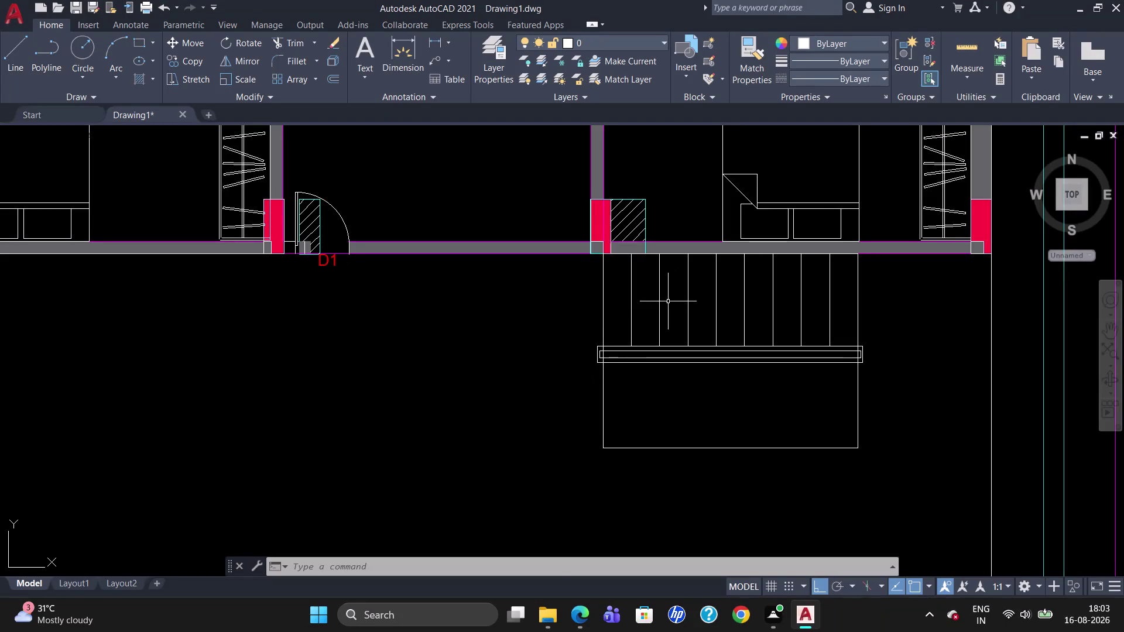
Select the upper flight's tread lines, then clear the selection.
drag(589, 298, 905, 313)
drag(891, 317, 682, 289)
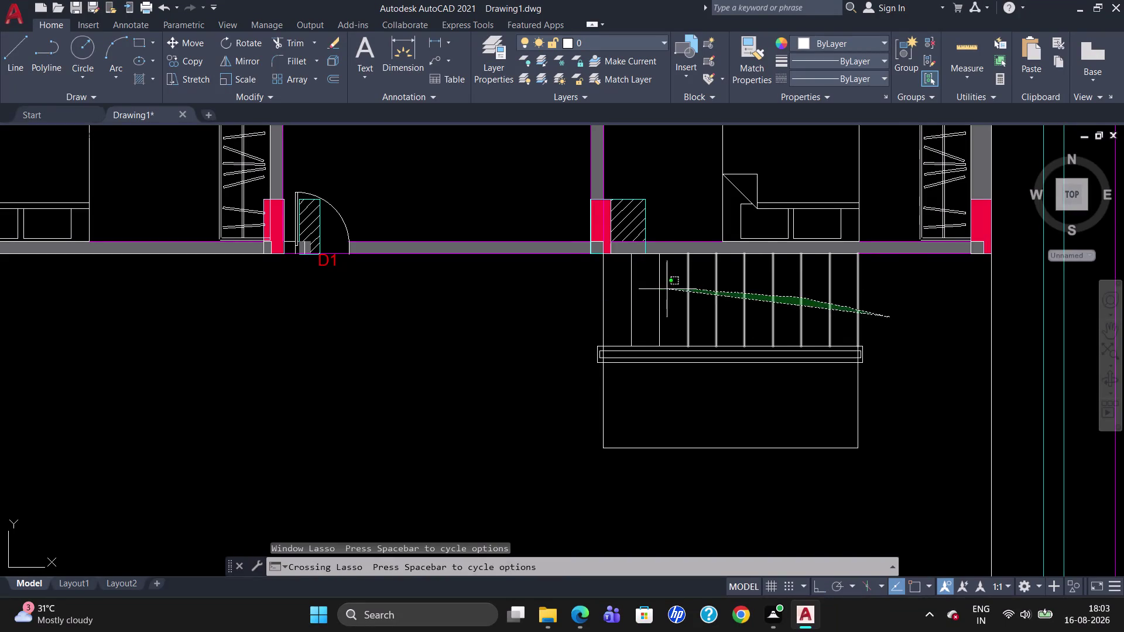
drag(681, 289, 554, 303)
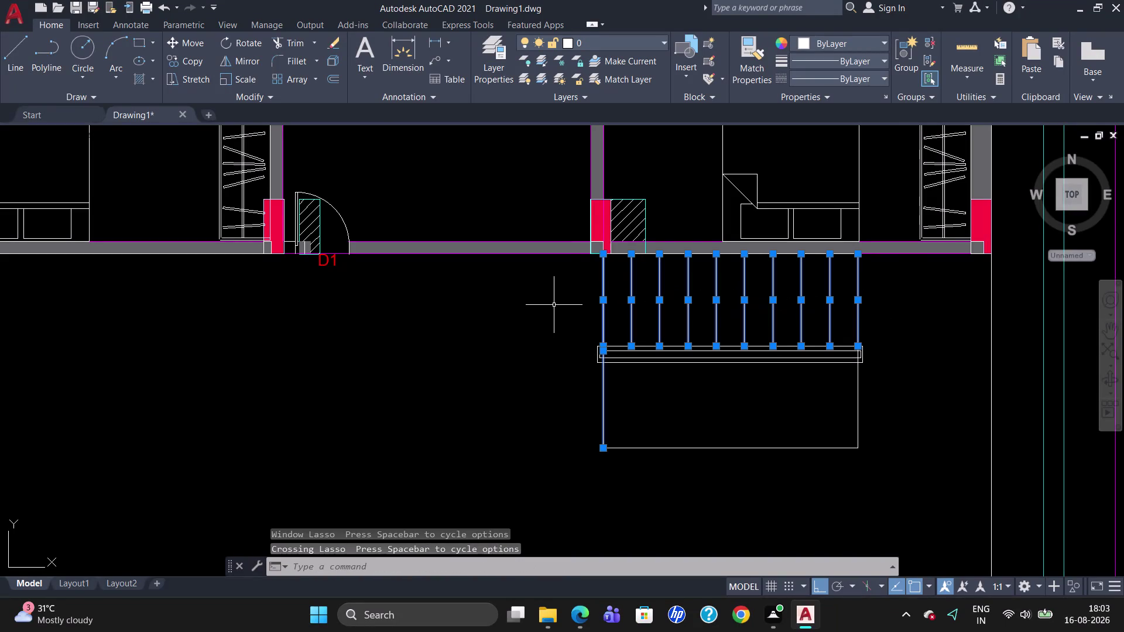
key(Escape)
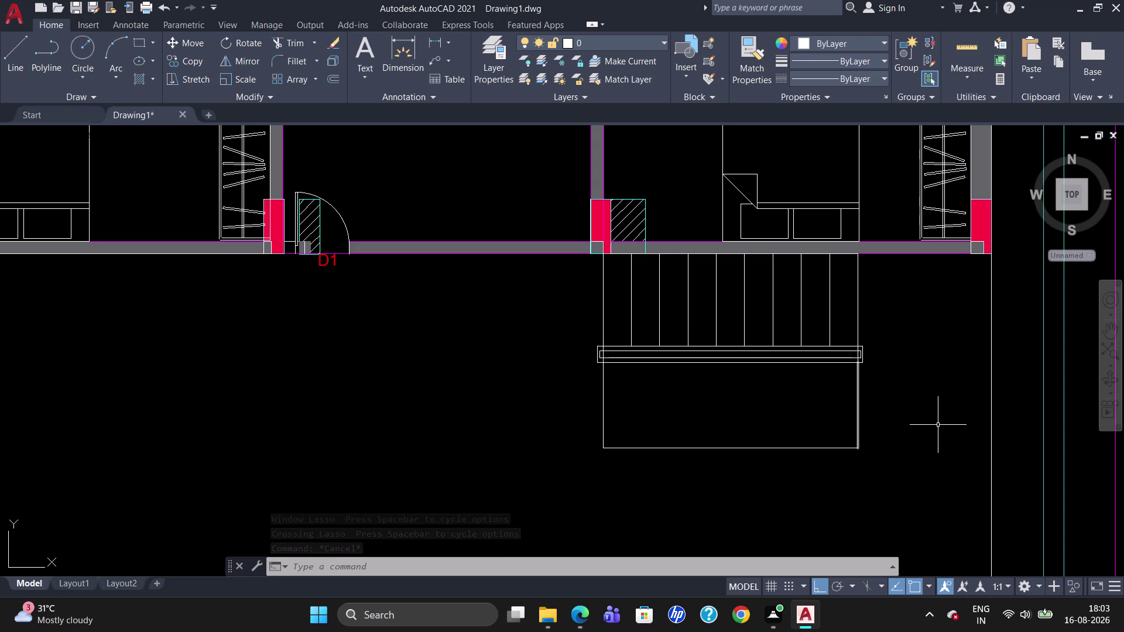
Copy the lower flight's right edge as a 10-copy fitted array across the flight.
text(CO)
key(Return)
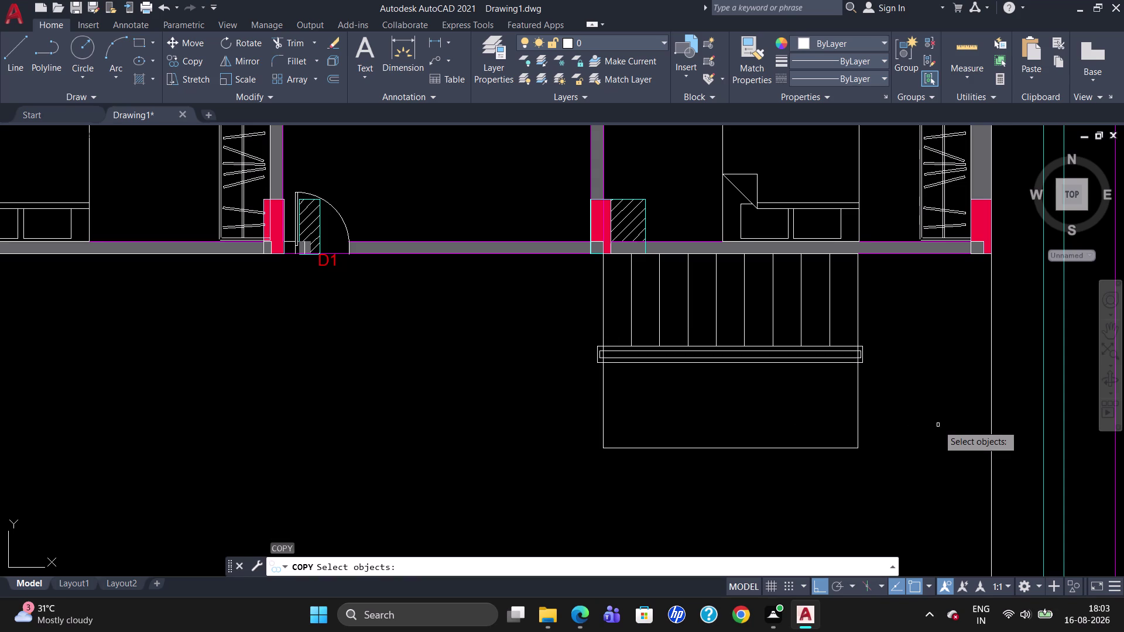
click(859, 417)
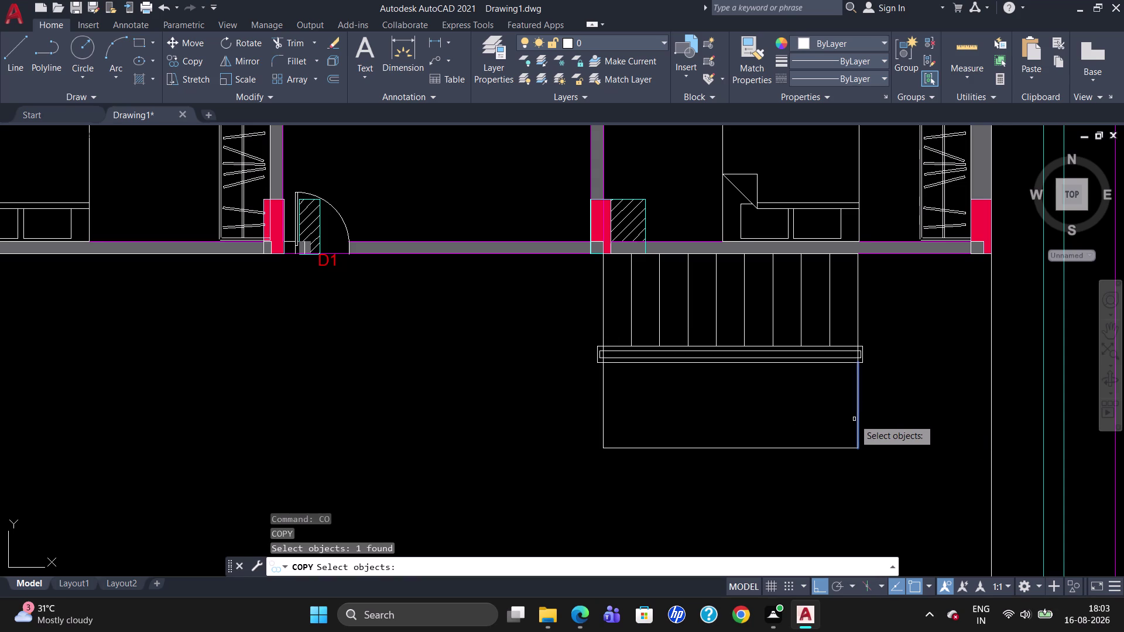
key(Return)
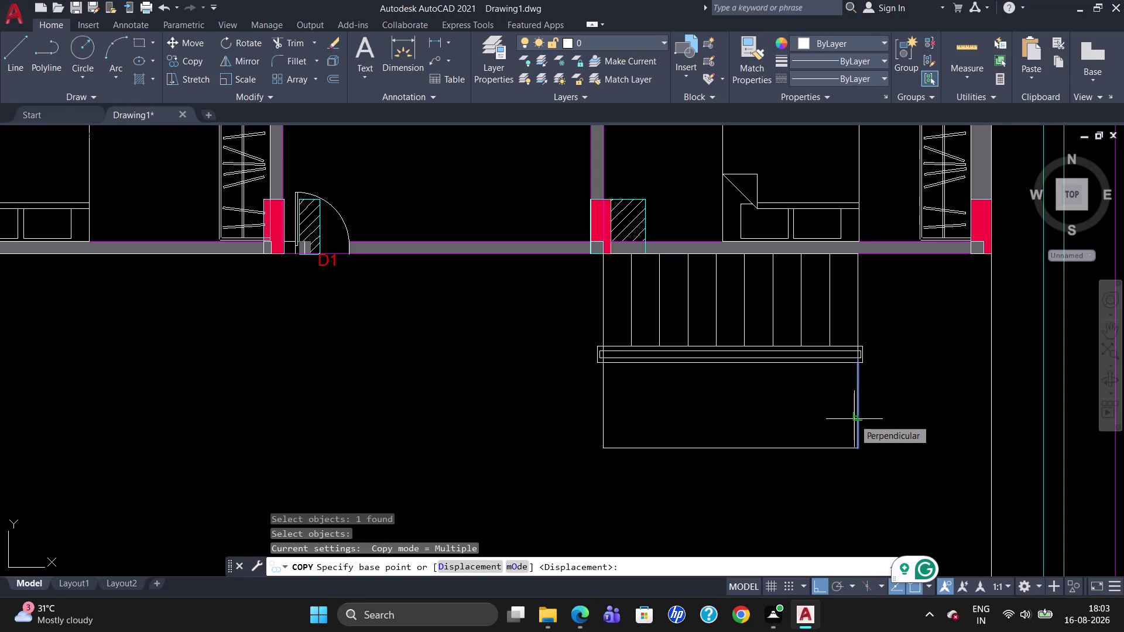
click(857, 416)
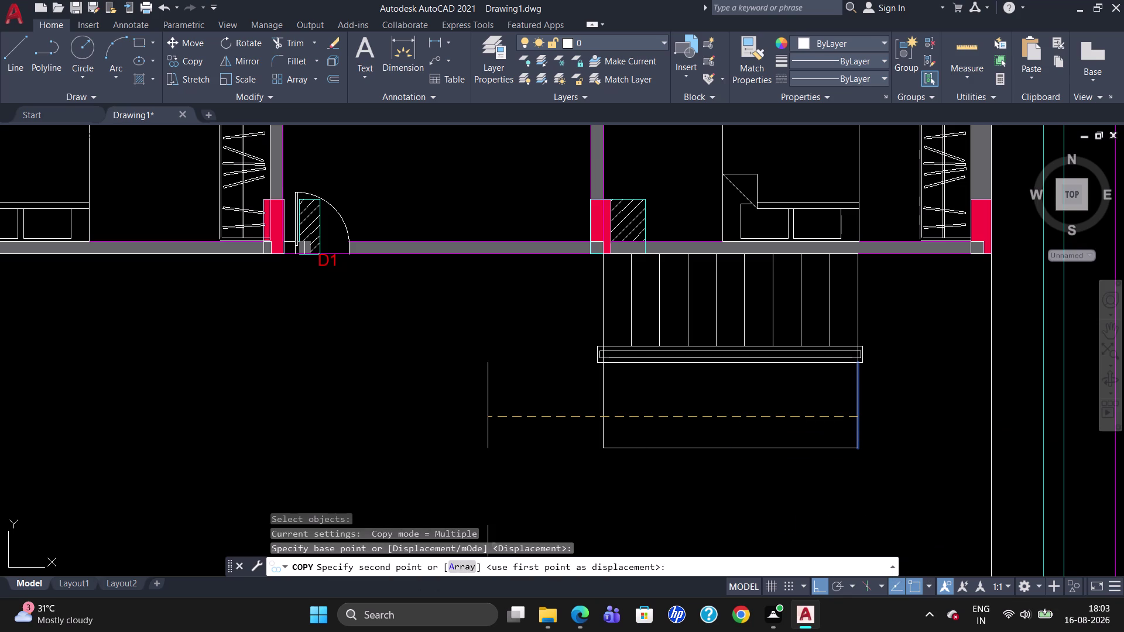
click(456, 565)
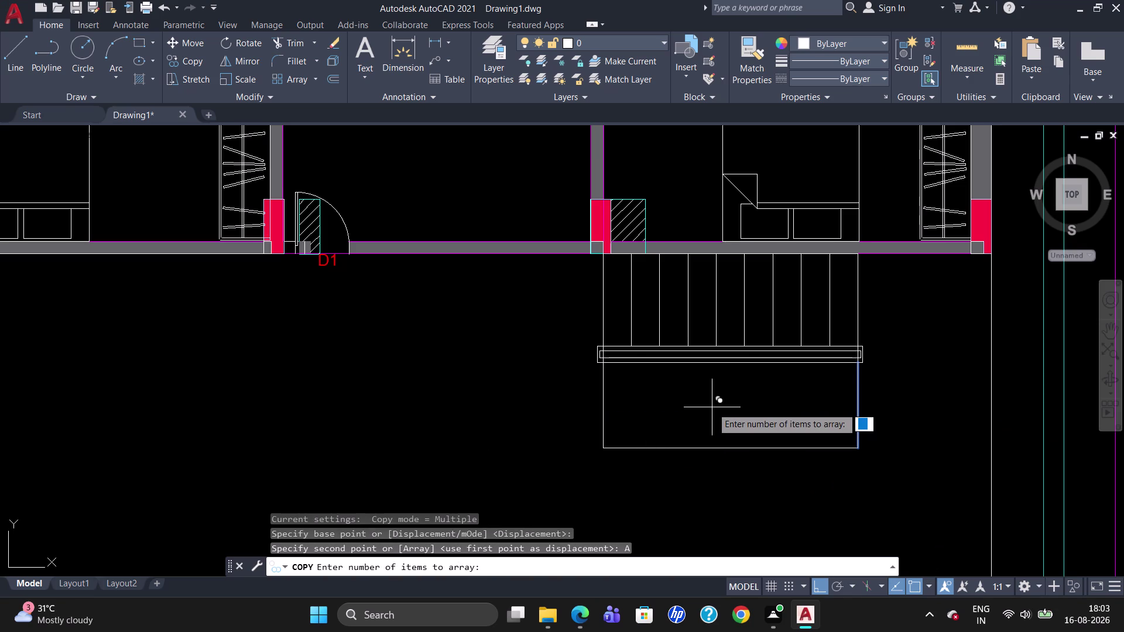
text(10)
key(Return)
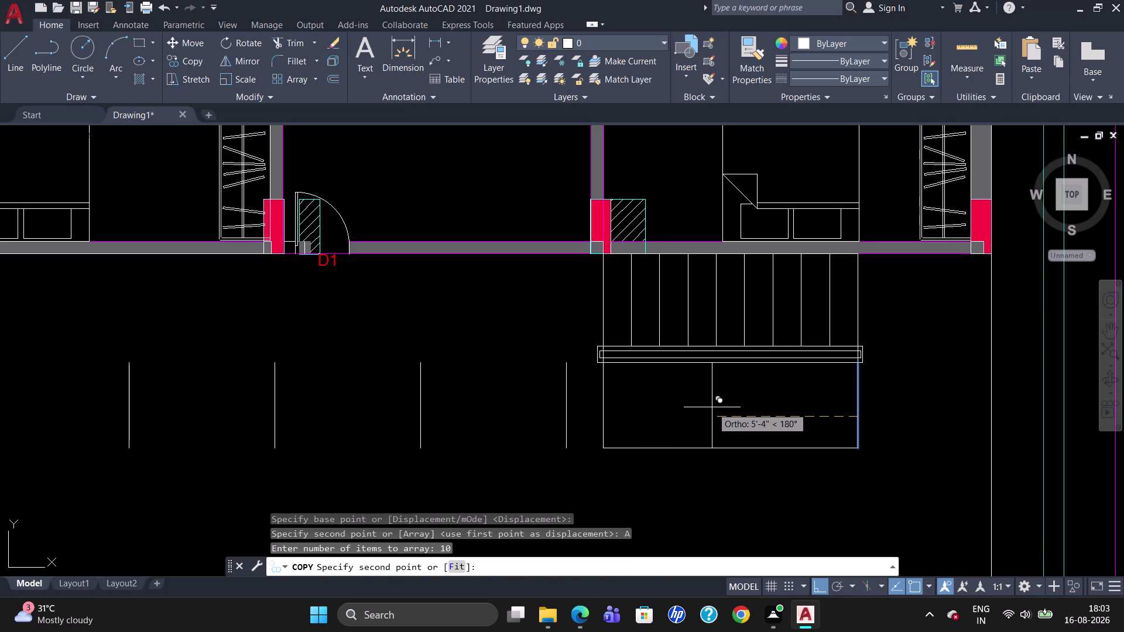
click(452, 569)
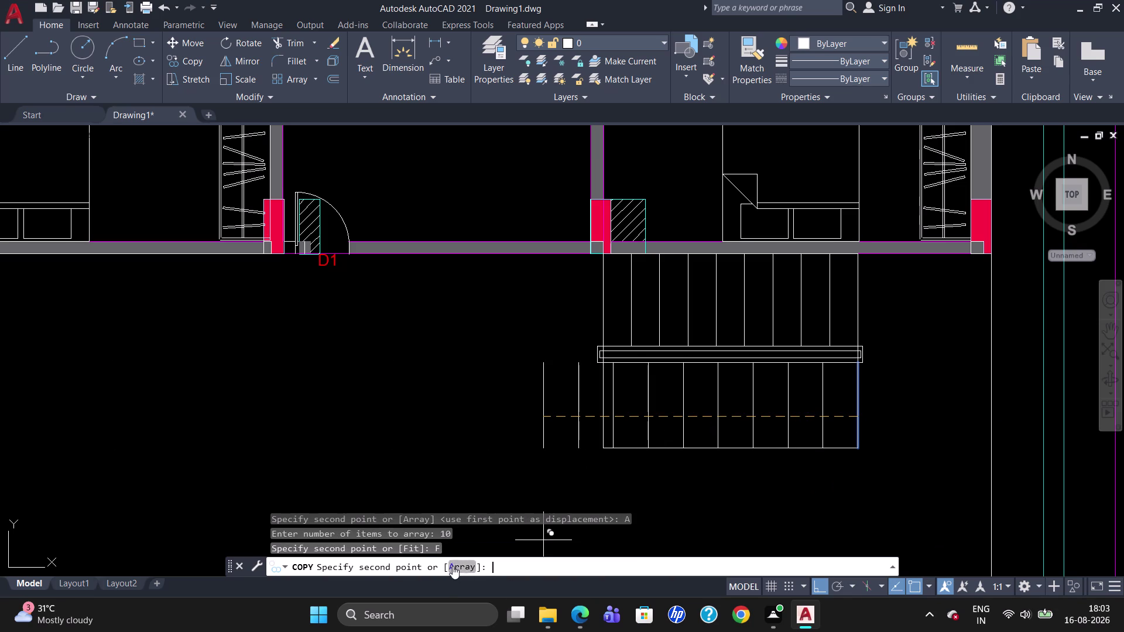
click(603, 394)
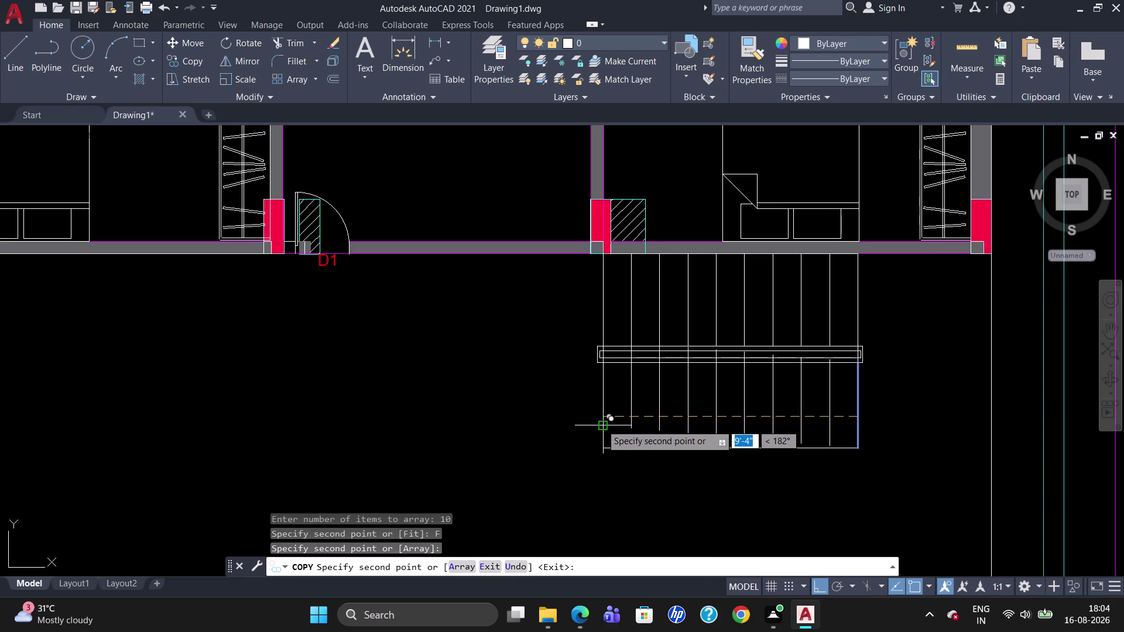
End the copy and undo the placed copies.
key(Escape)
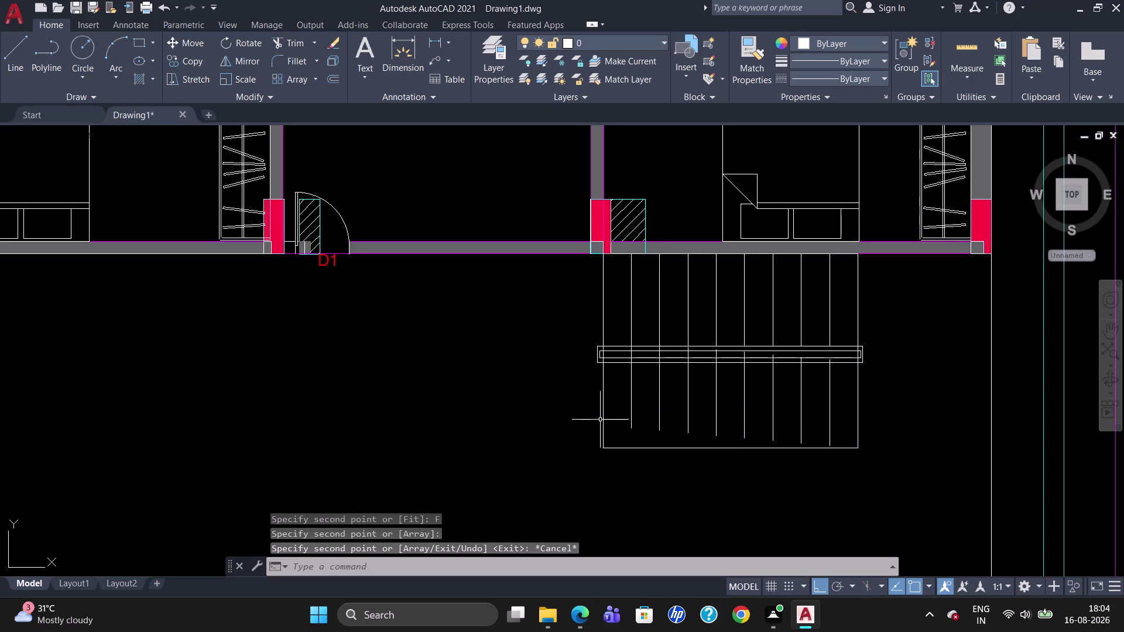
key(u)
key(Return)
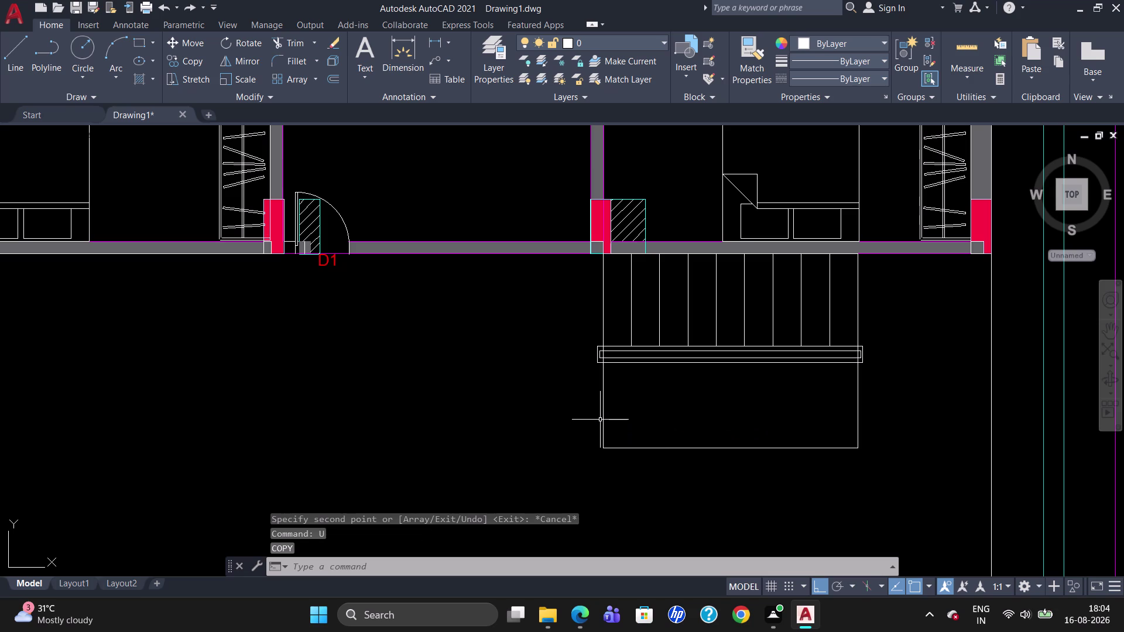
Copy the right edge again as 10 copies fitted to the flight's left edge.
text(CO)
key(Return)
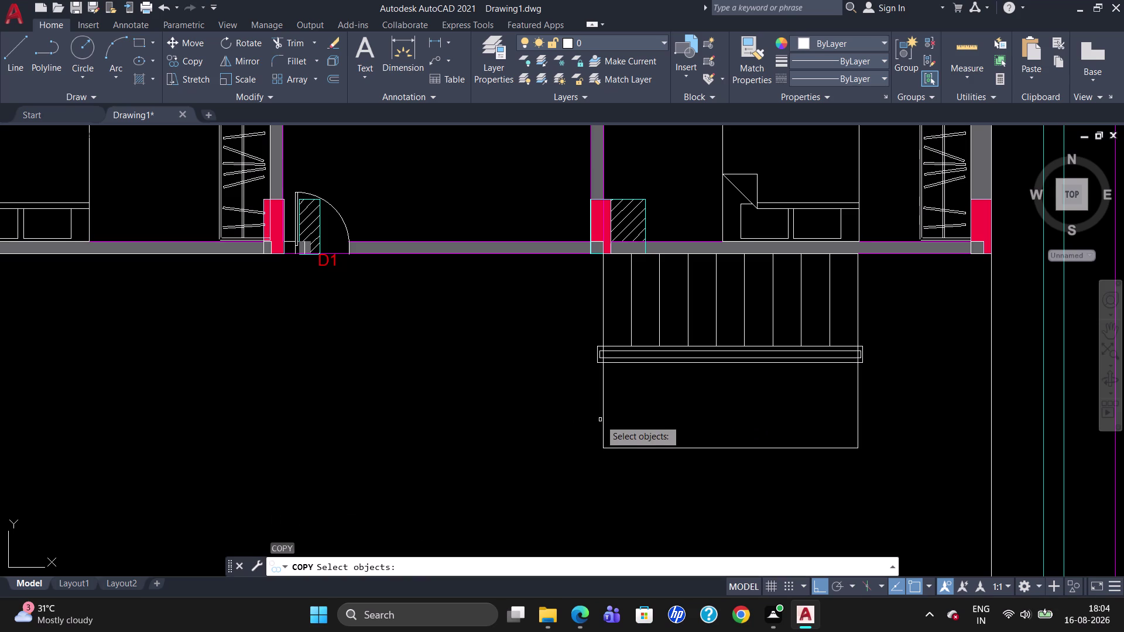
click(857, 397)
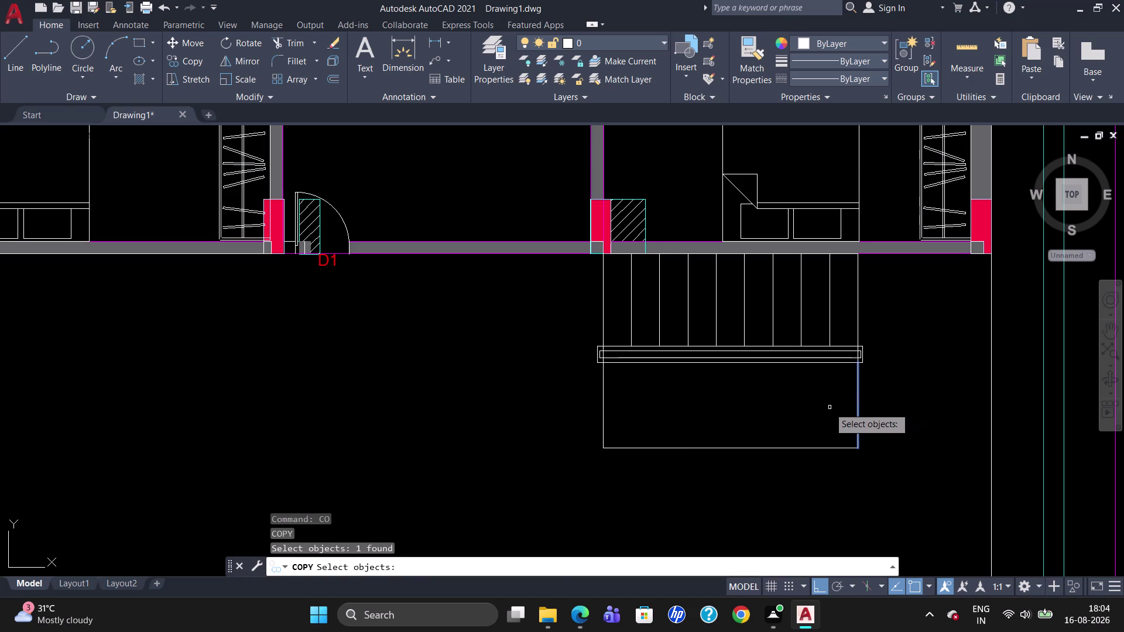
key(Return)
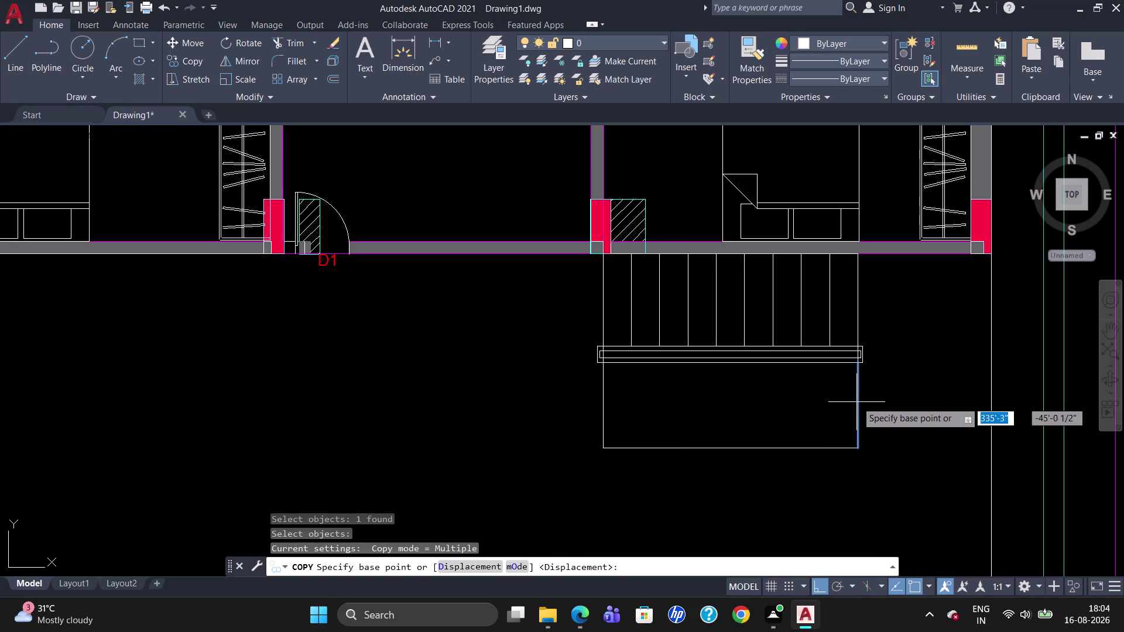
click(858, 401)
click(454, 570)
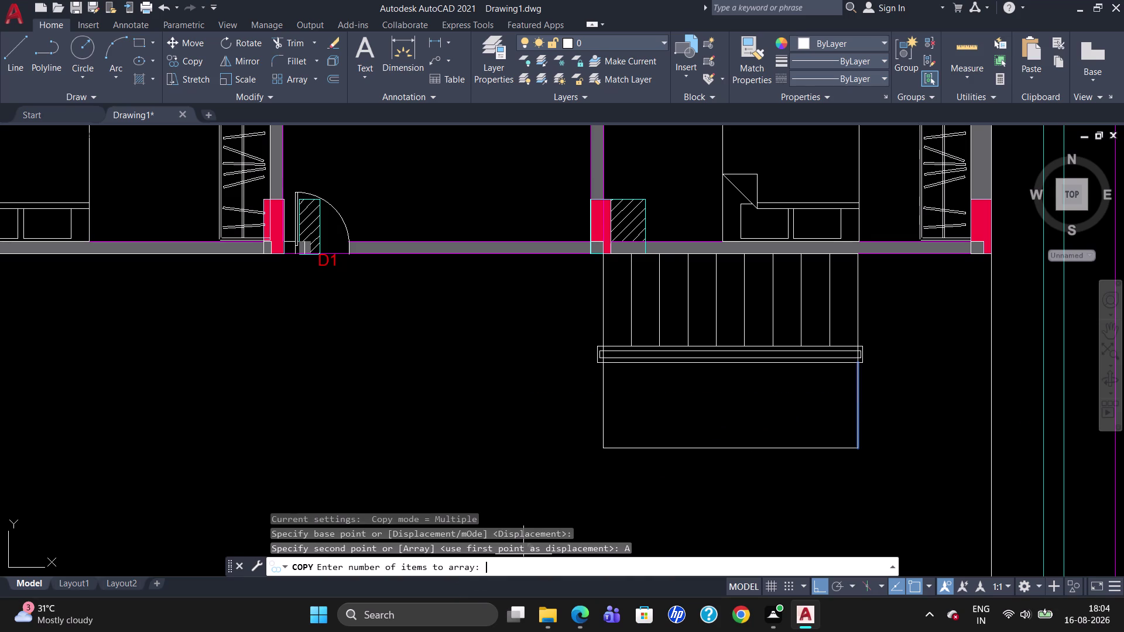
text(10)
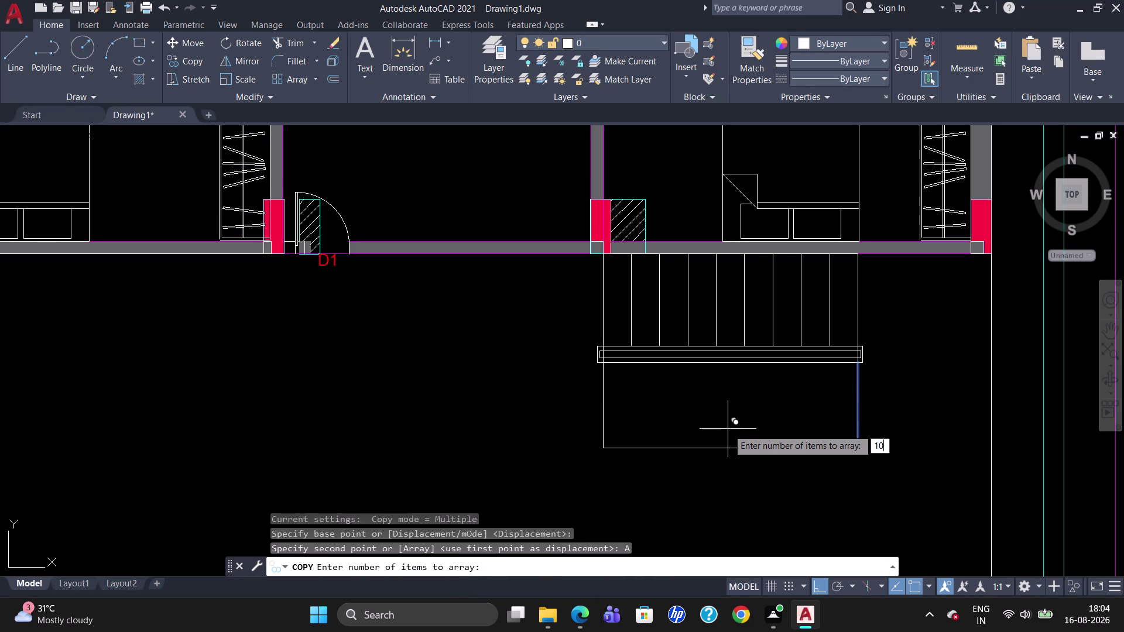
key(Return)
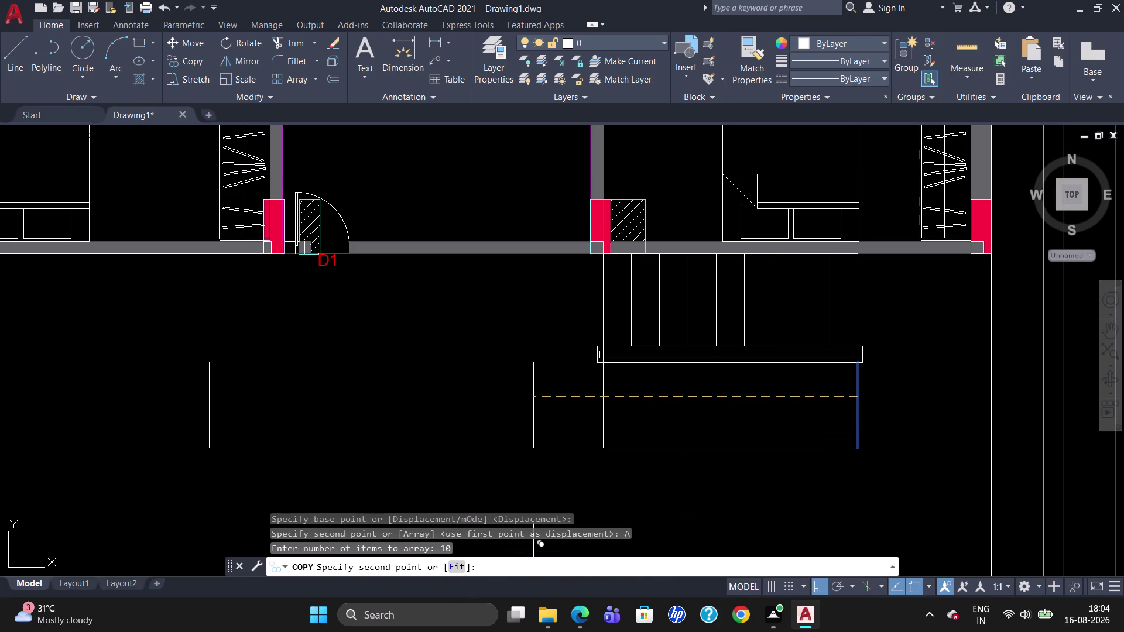
click(454, 574)
click(450, 567)
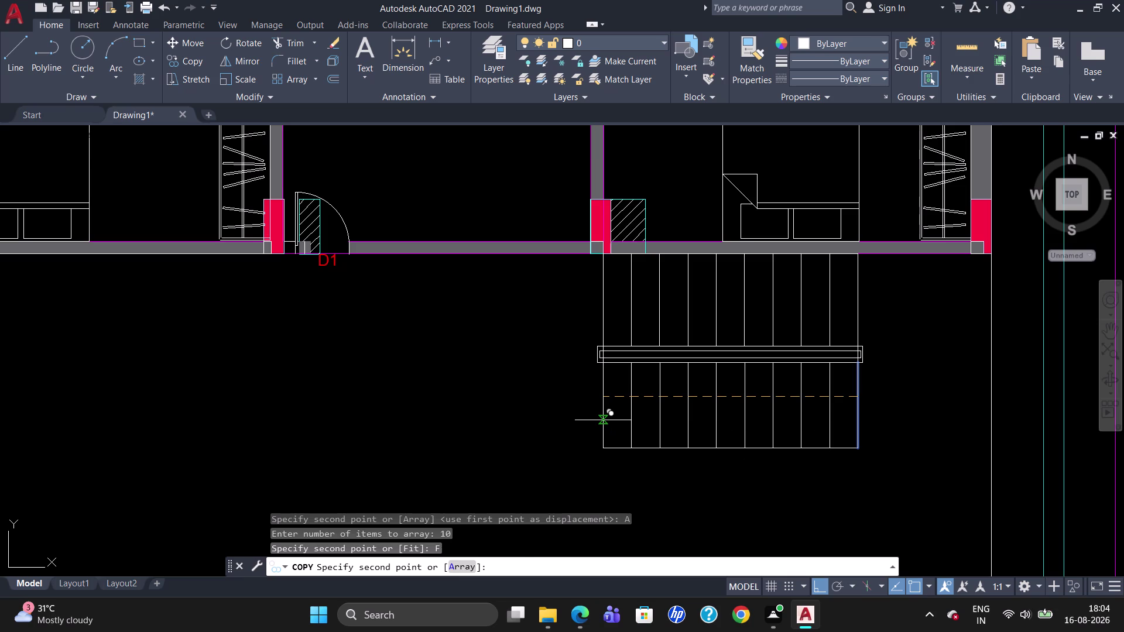
click(603, 419)
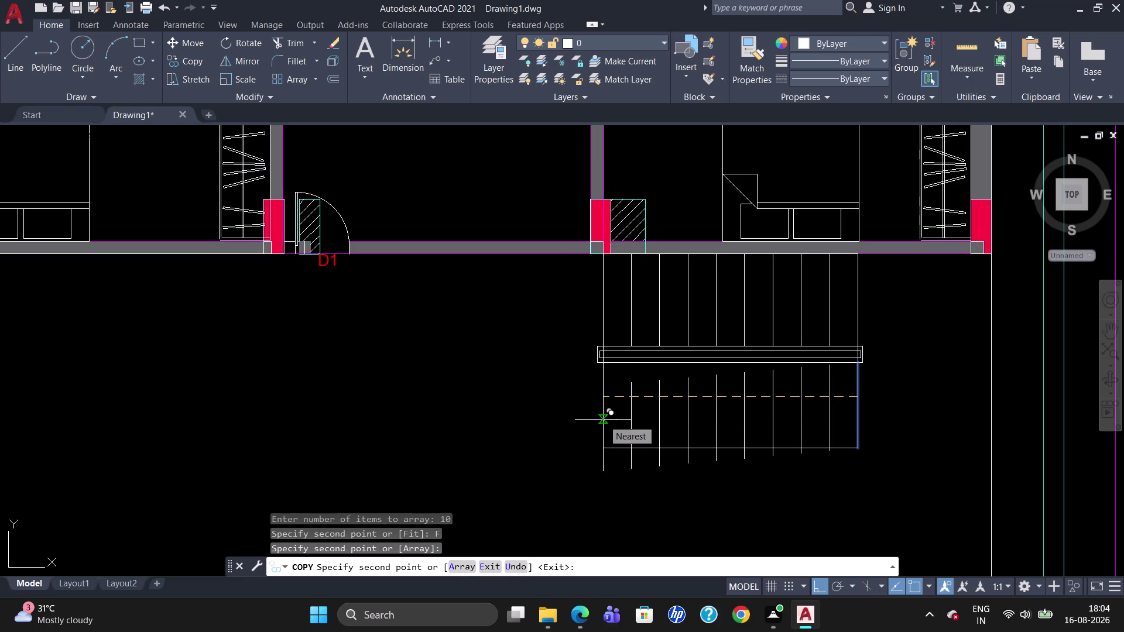
key(Escape)
key(Escape)
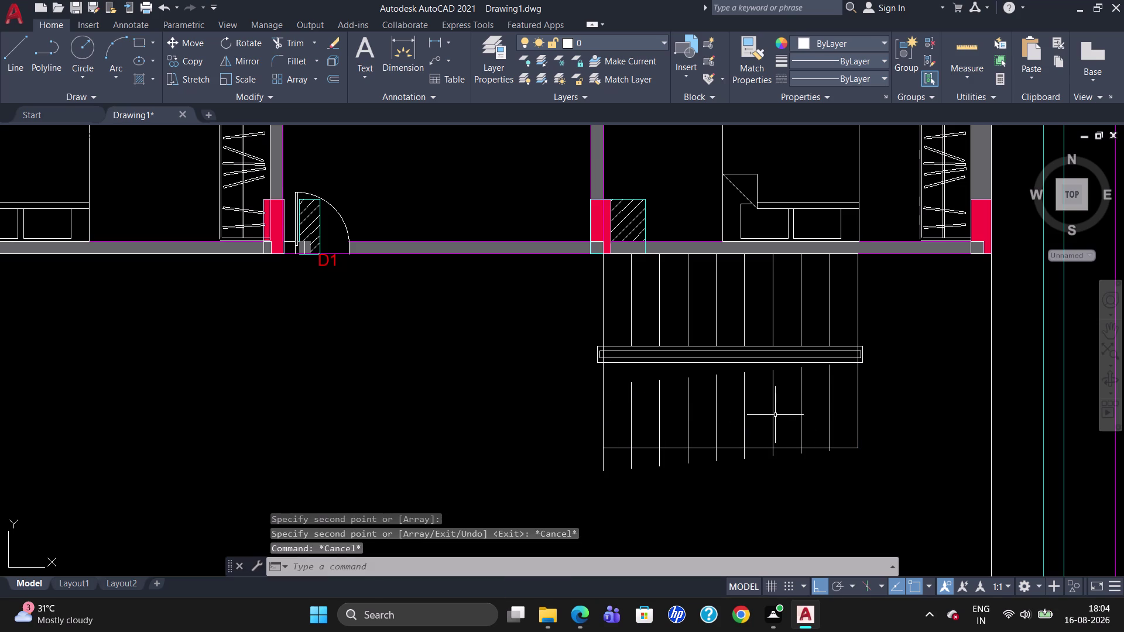
Select the new tread copies, then undo them.
drag(832, 419, 584, 445)
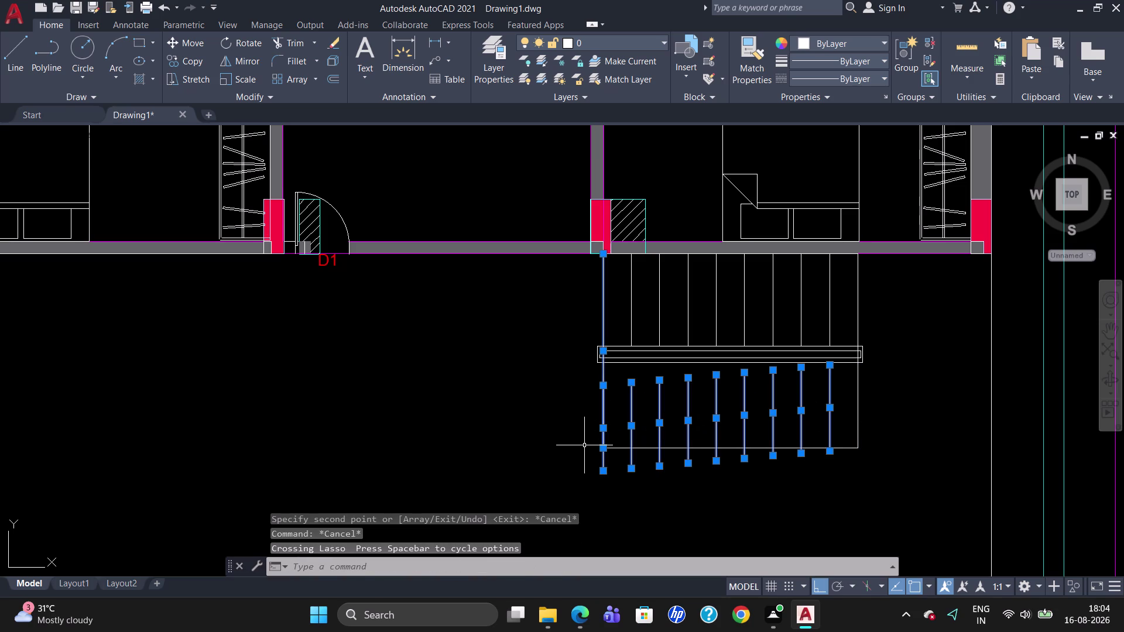
key(Escape)
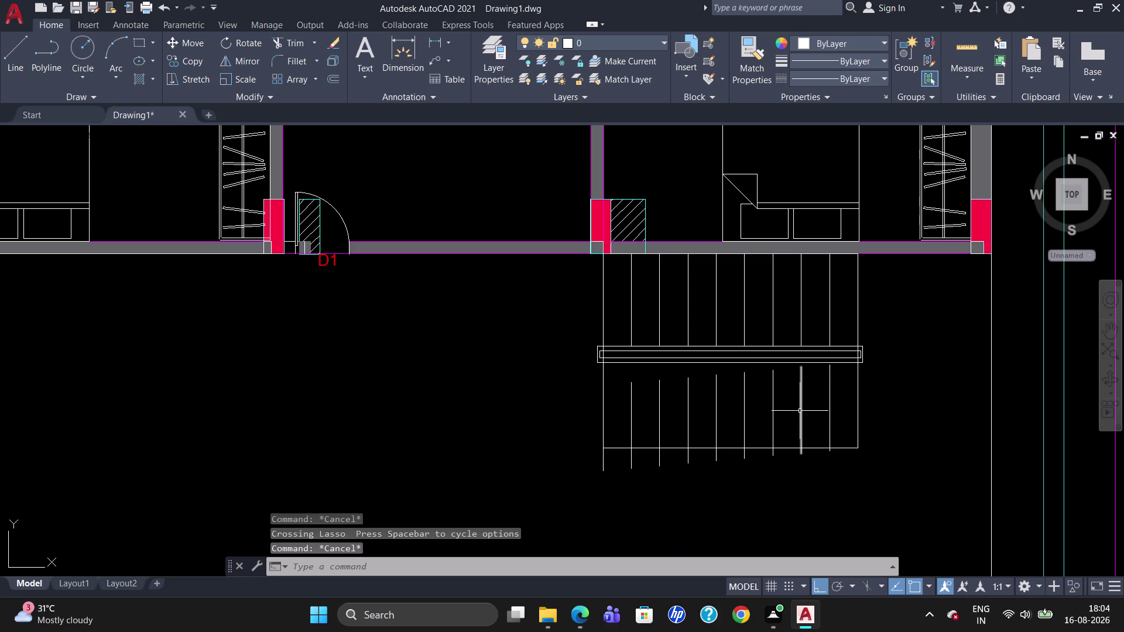
key(u)
key(Return)
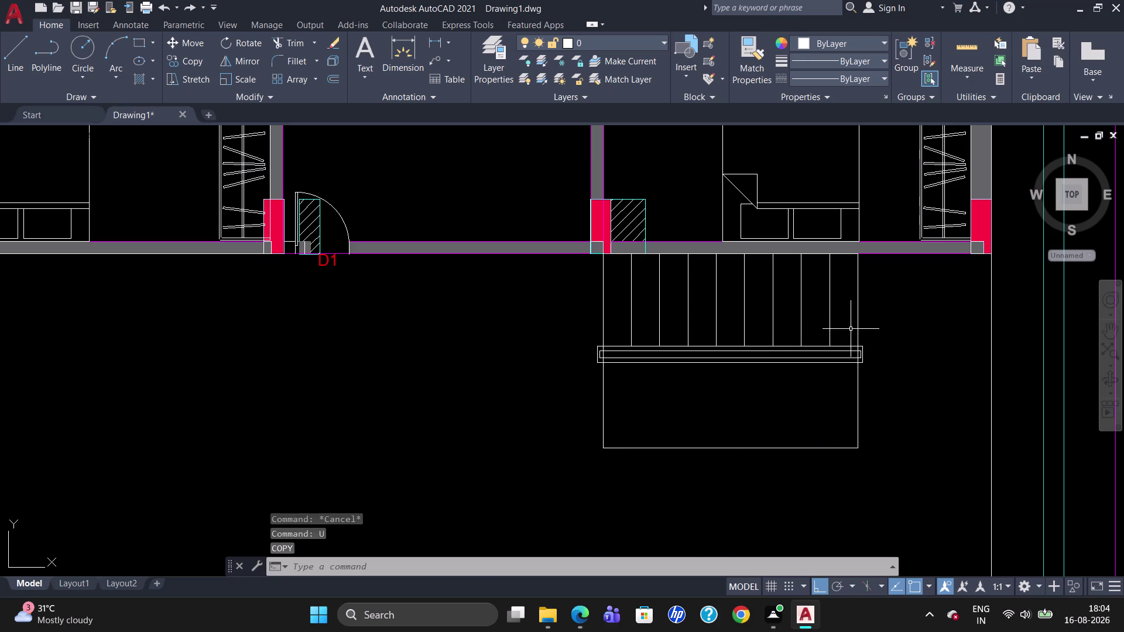
Mirror the upper flight's tread lines below the landing, keeping the originals.
drag(837, 322, 621, 320)
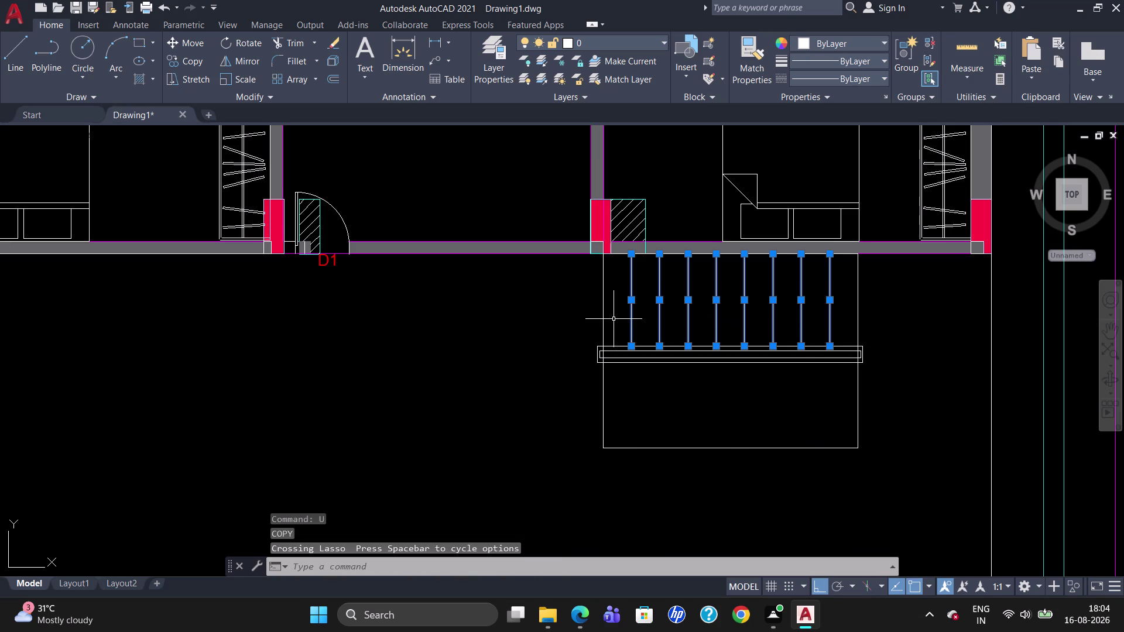
text(MI)
key(Return)
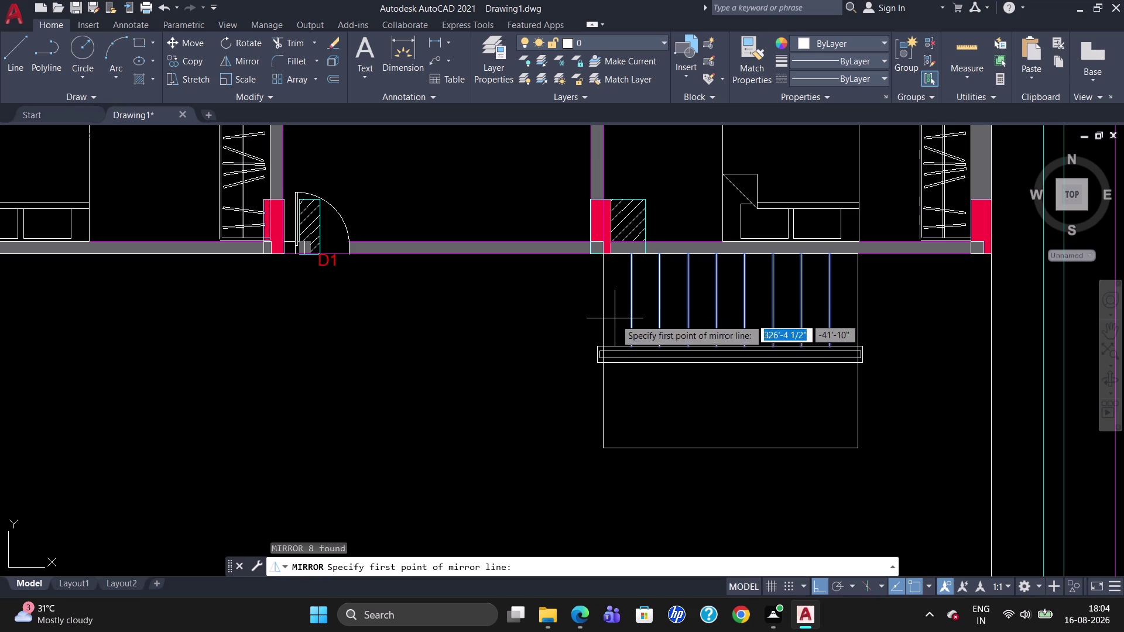
click(607, 365)
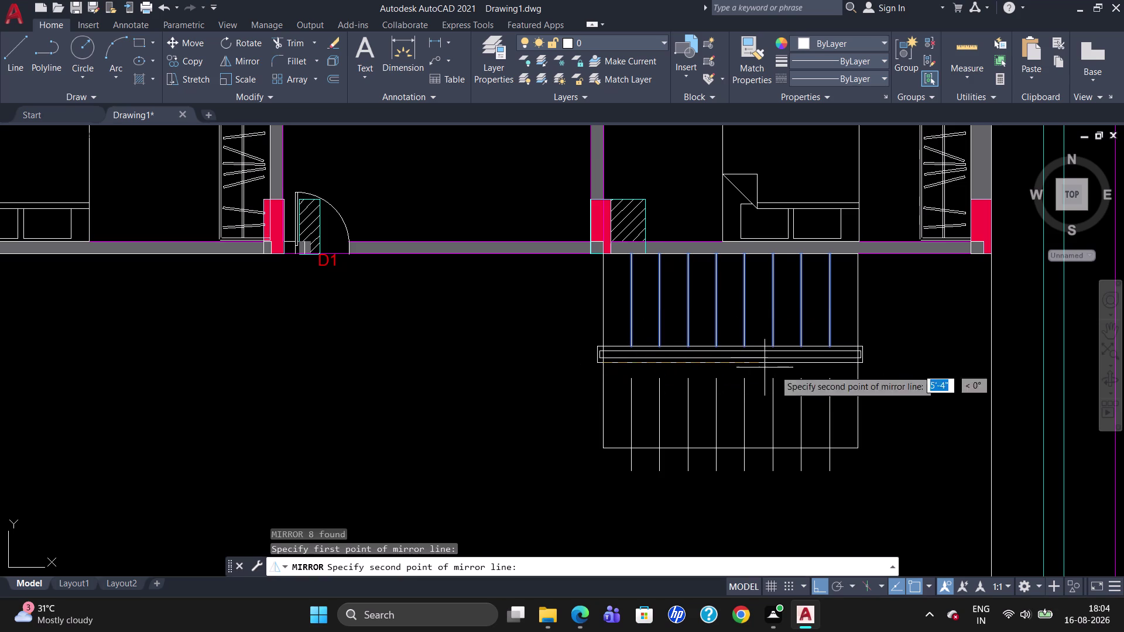
click(856, 362)
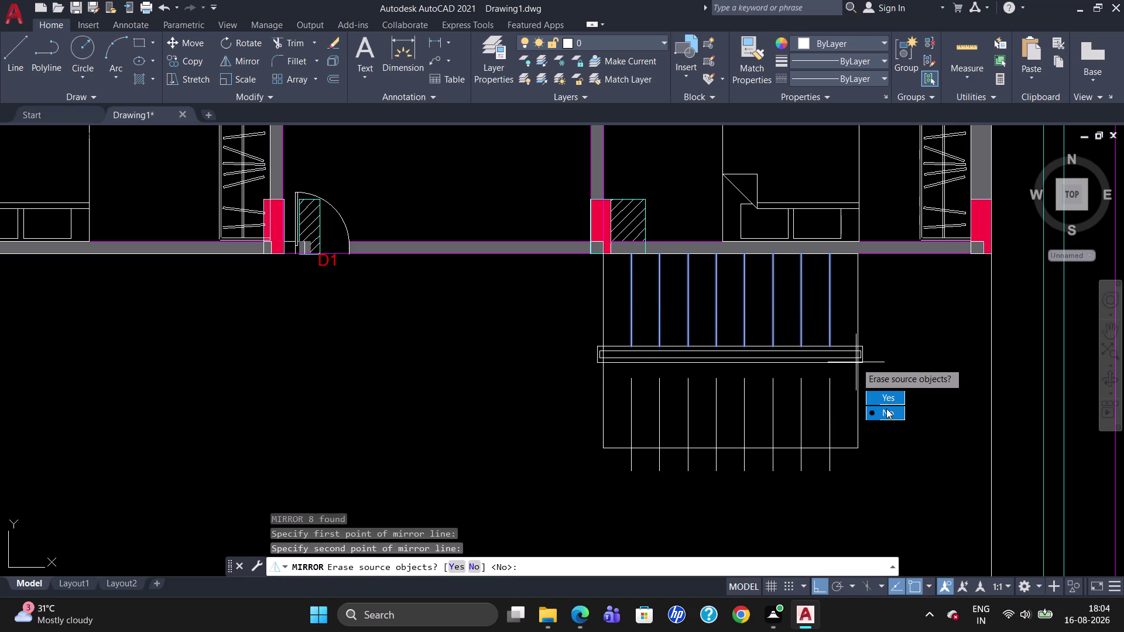
drag(888, 415, 856, 362)
Delete the mirrored tread lines from the lower flight.
drag(841, 408, 707, 411)
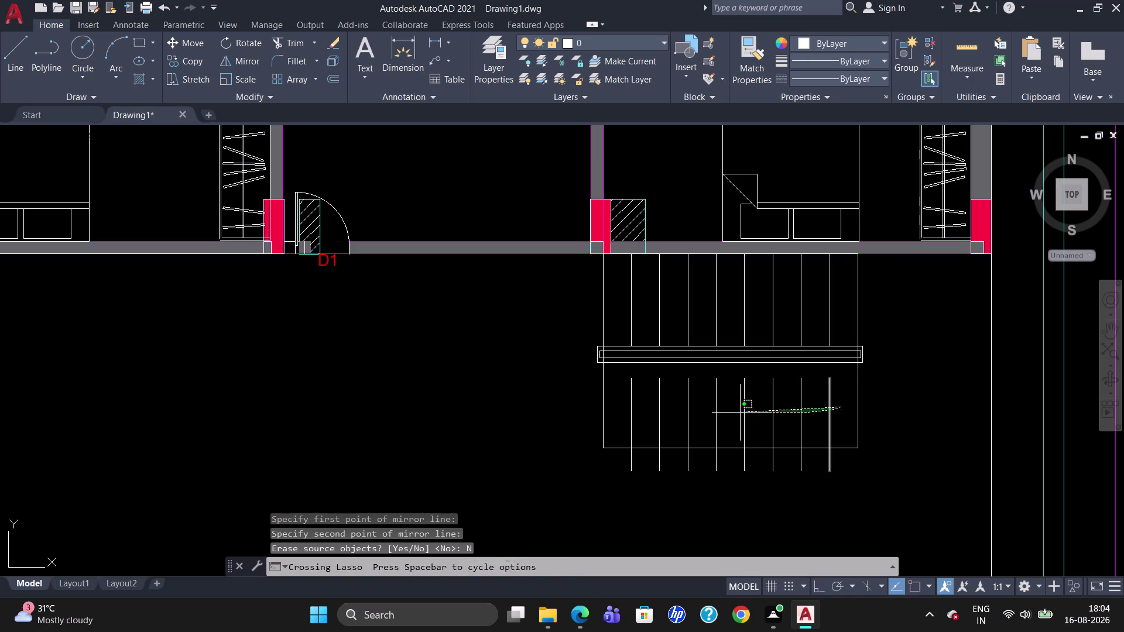
drag(707, 411, 599, 416)
key(Escape)
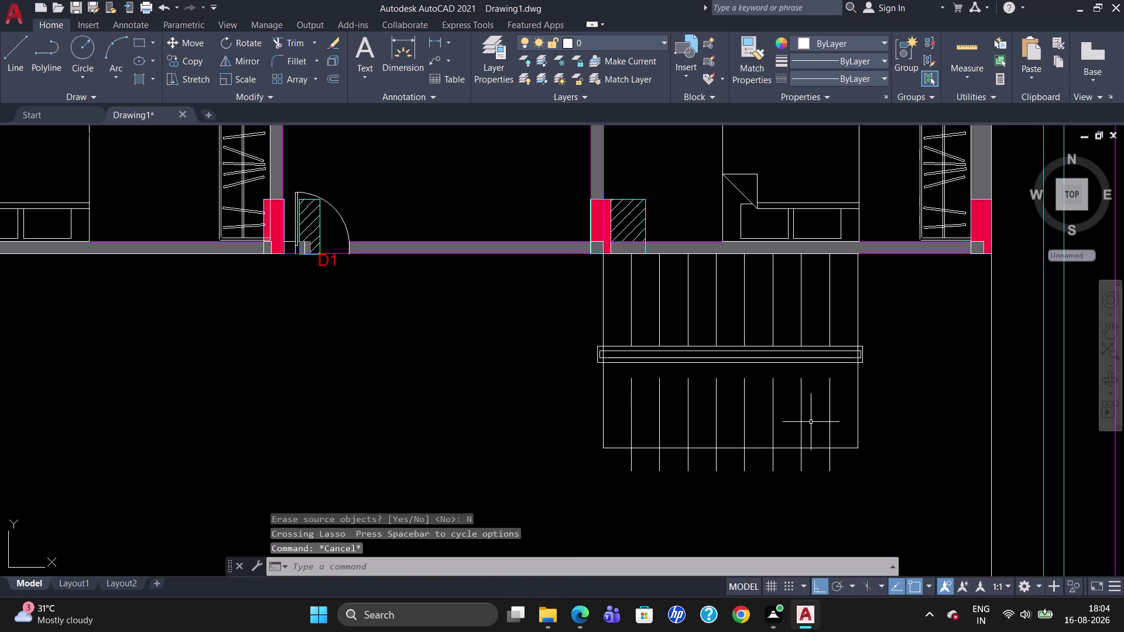
drag(780, 412, 703, 410)
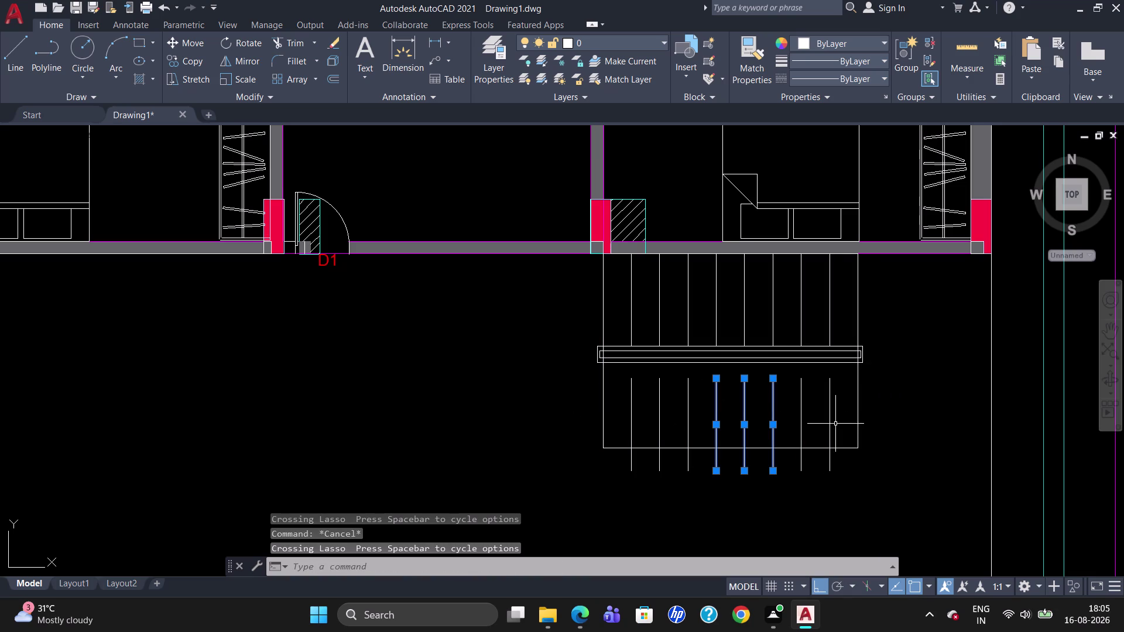
drag(835, 424, 777, 415)
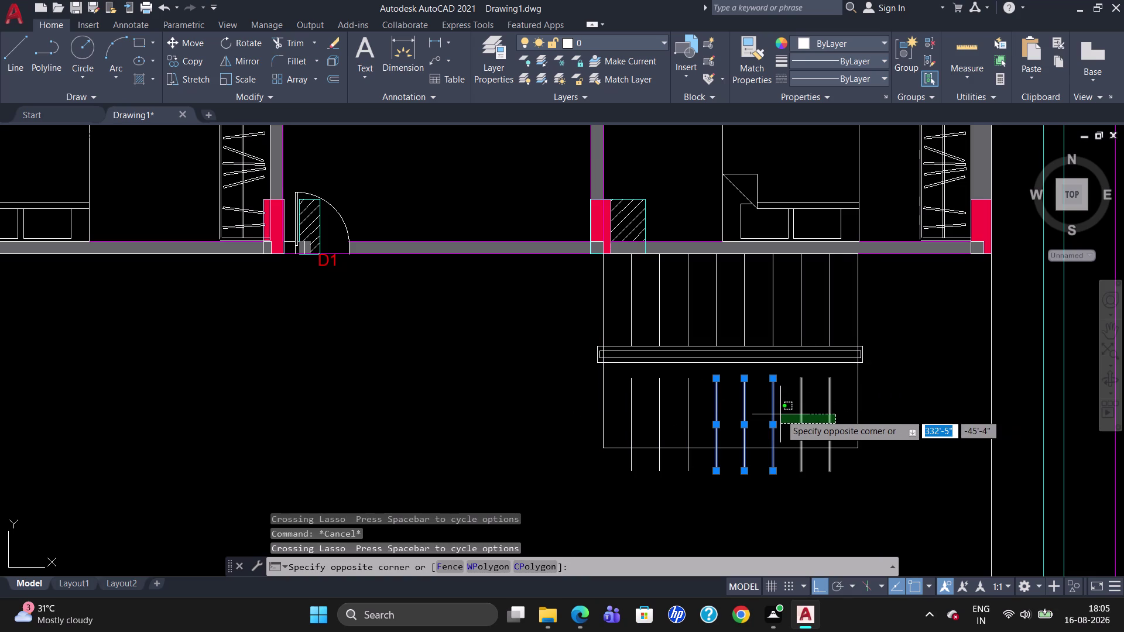
drag(836, 415, 790, 420)
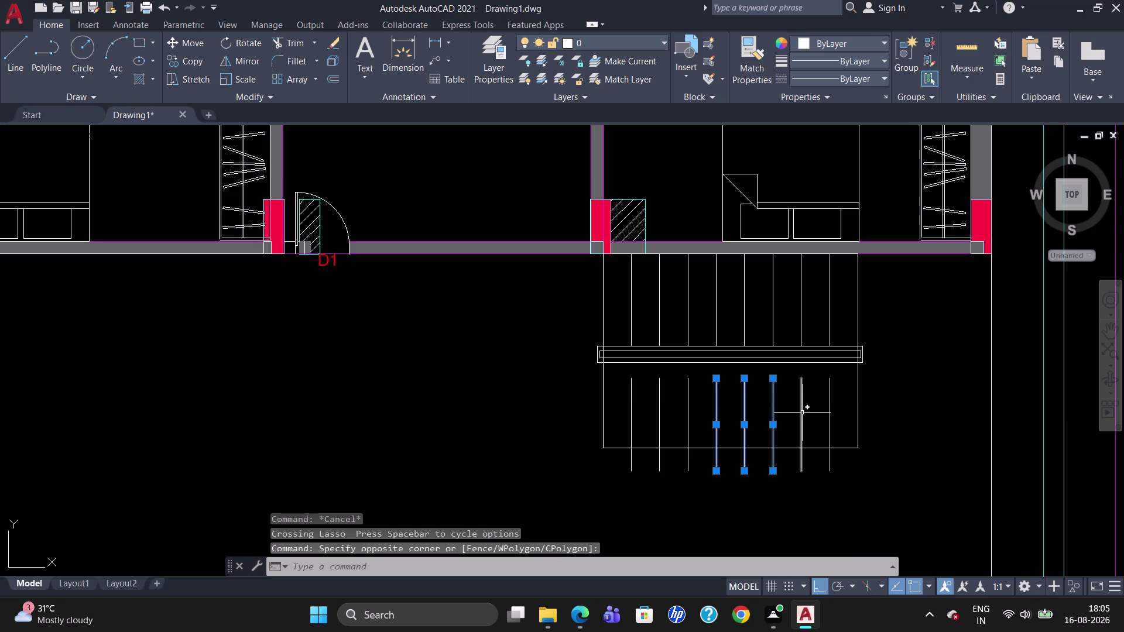
click(802, 412)
click(829, 412)
key(Delete)
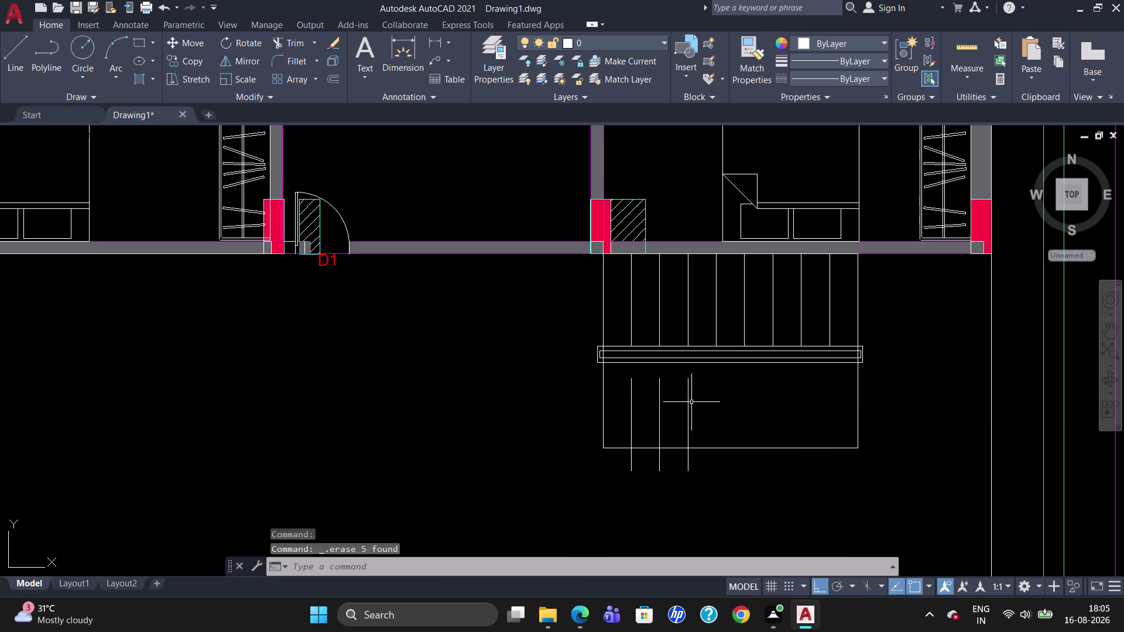
drag(711, 413, 638, 413)
key(Delete)
drag(642, 411, 621, 413)
key(Delete)
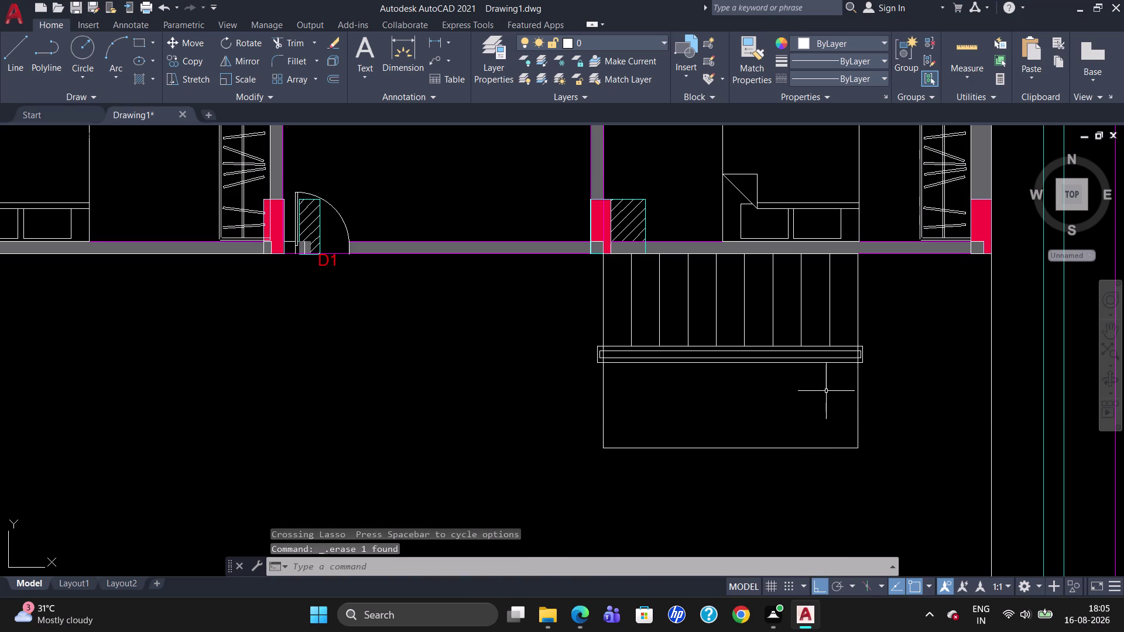
Copy the right edge as a 10-copy array fitted to the left edge.
text(CO)
key(Return)
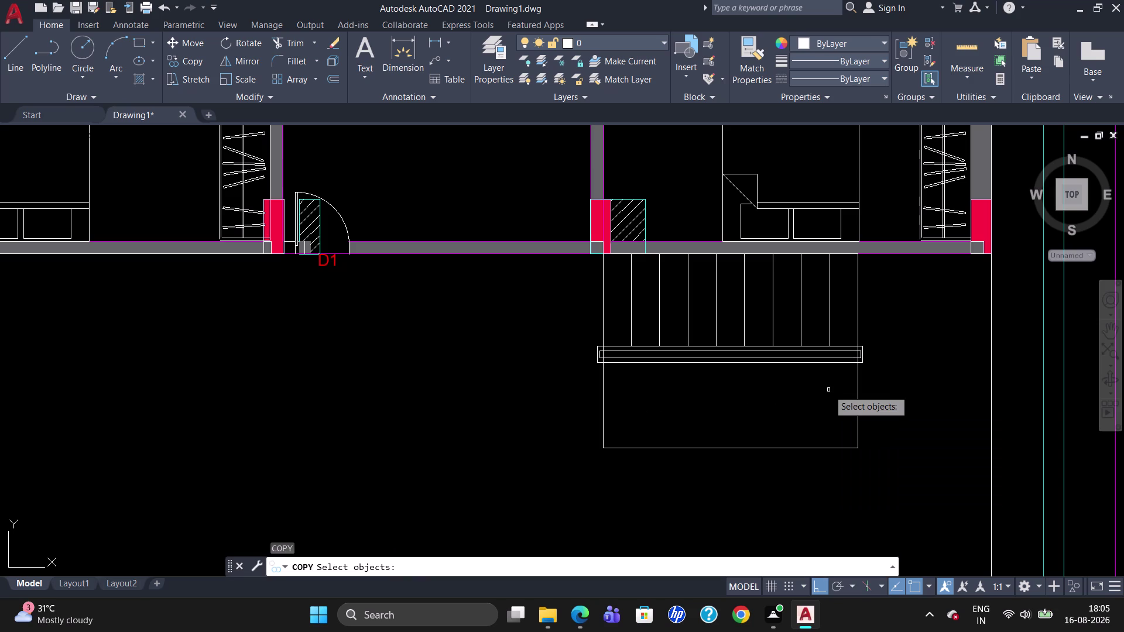
click(857, 402)
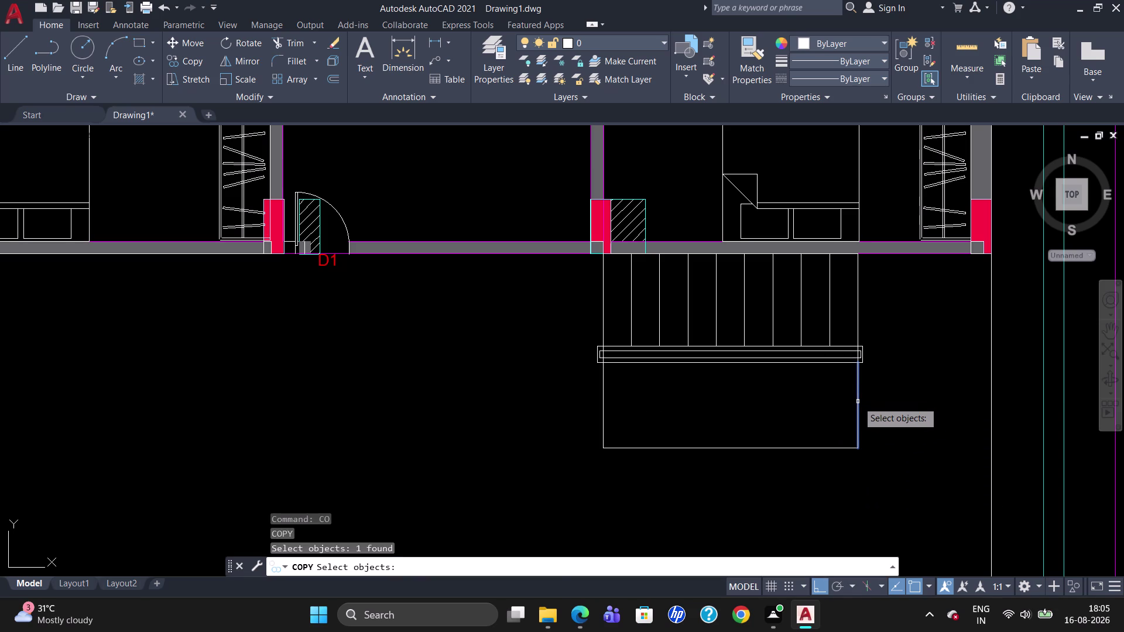
key(Return)
click(857, 401)
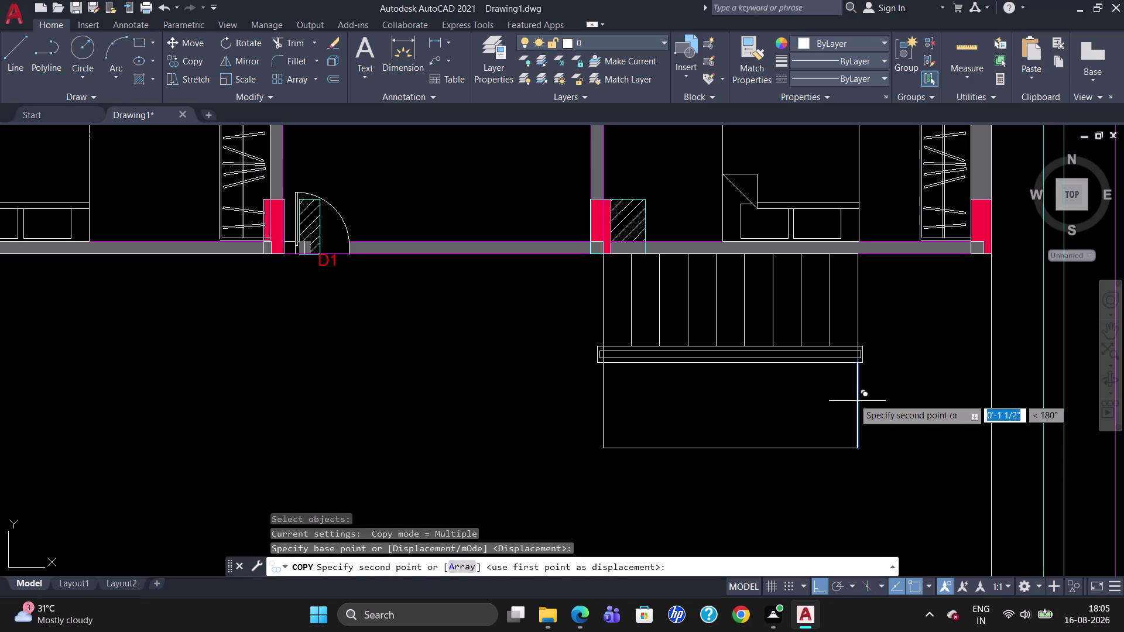
click(450, 565)
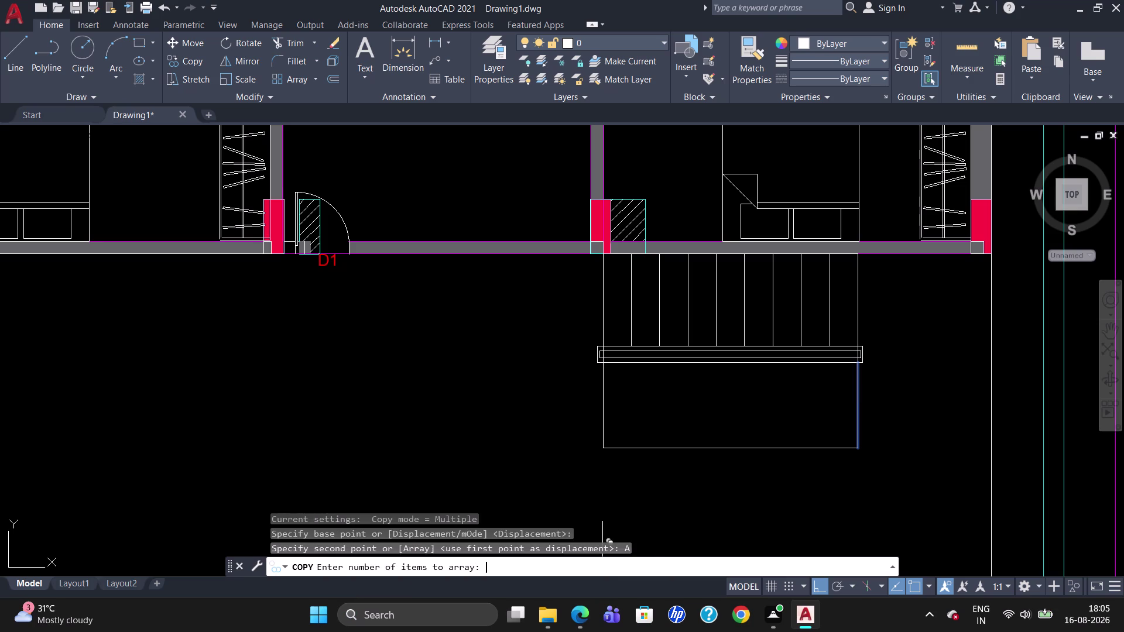
text(10)
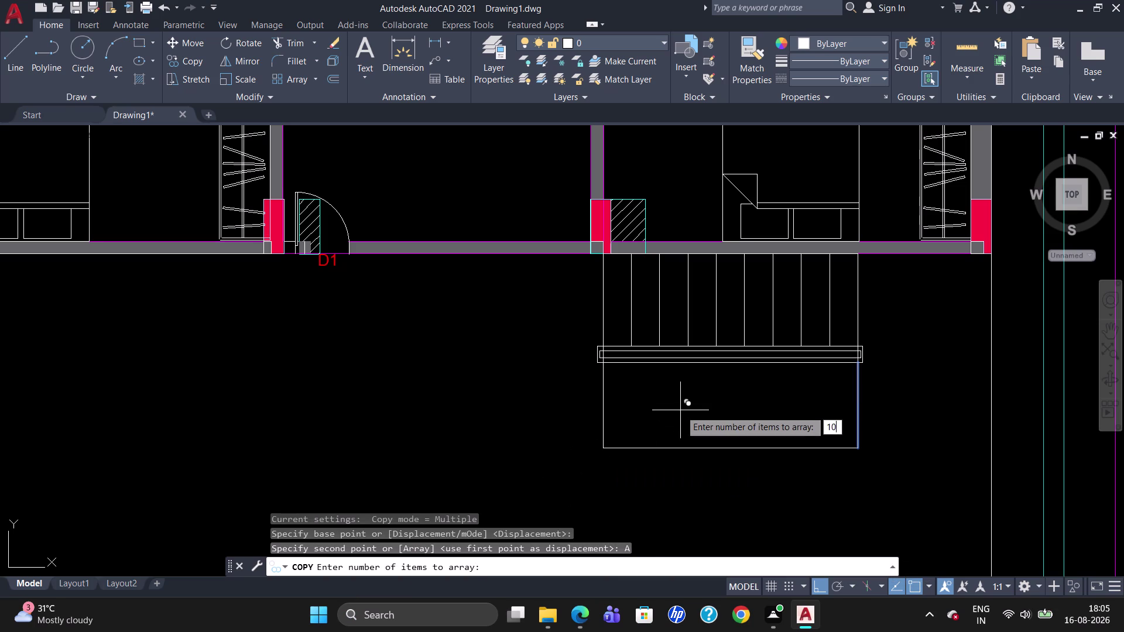
key(Return)
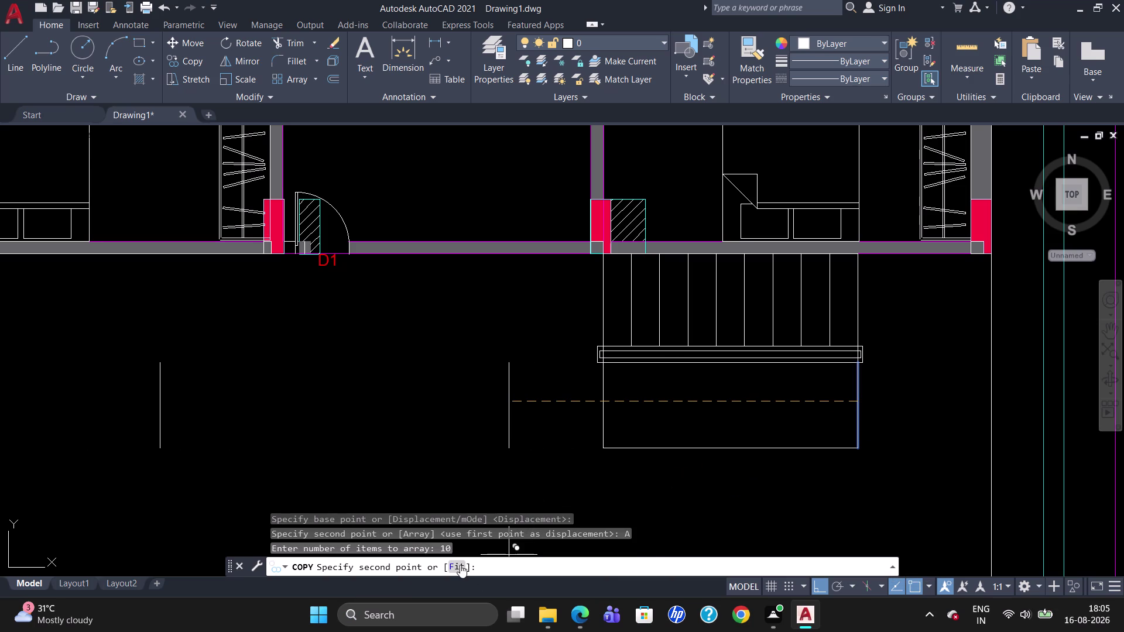
click(459, 564)
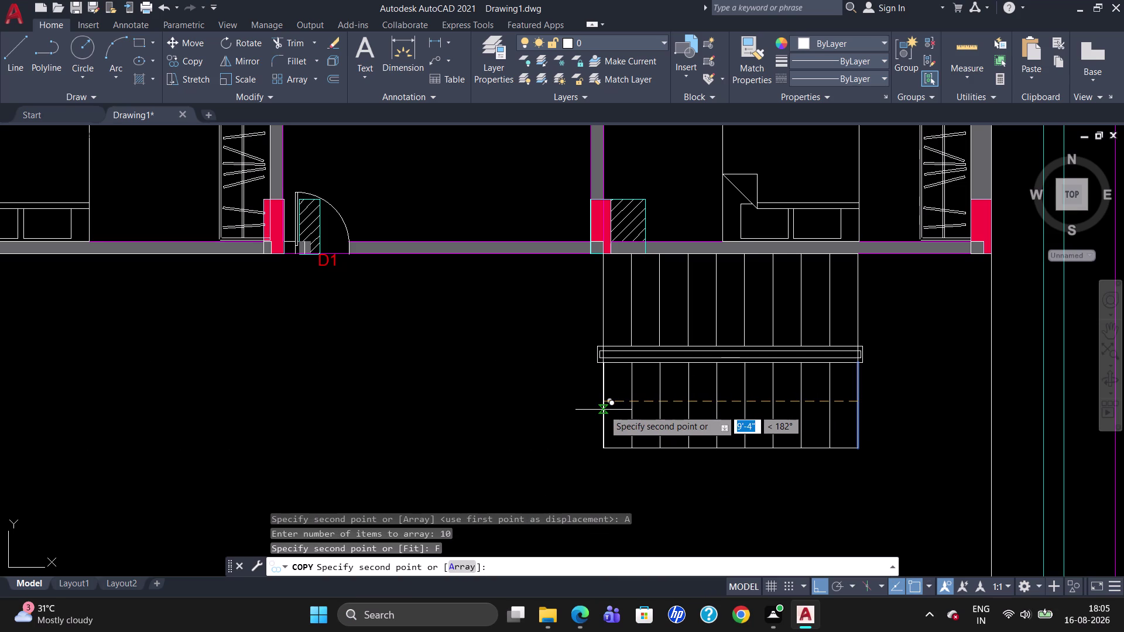
click(603, 410)
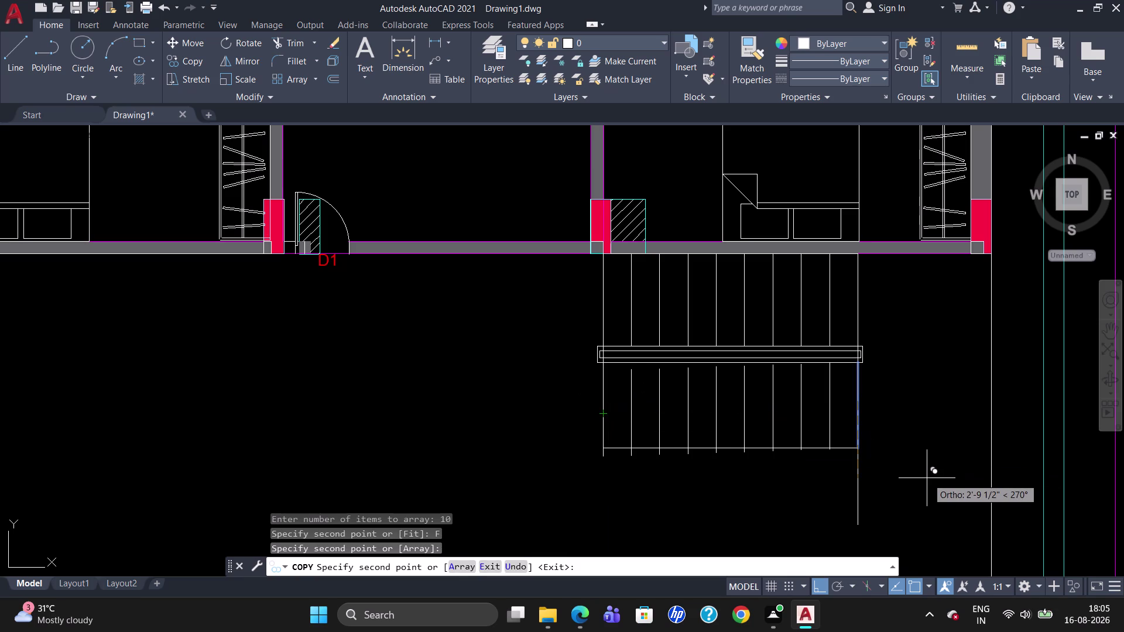
key(Escape)
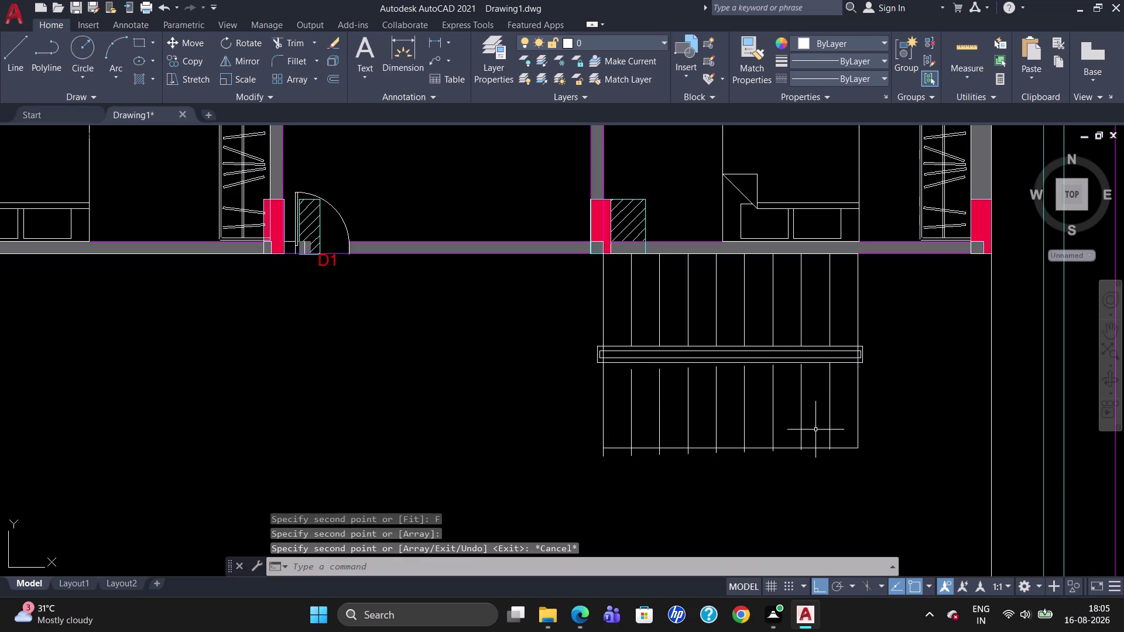
Delete the newly copied tread lines from the lower flight.
drag(784, 422, 600, 429)
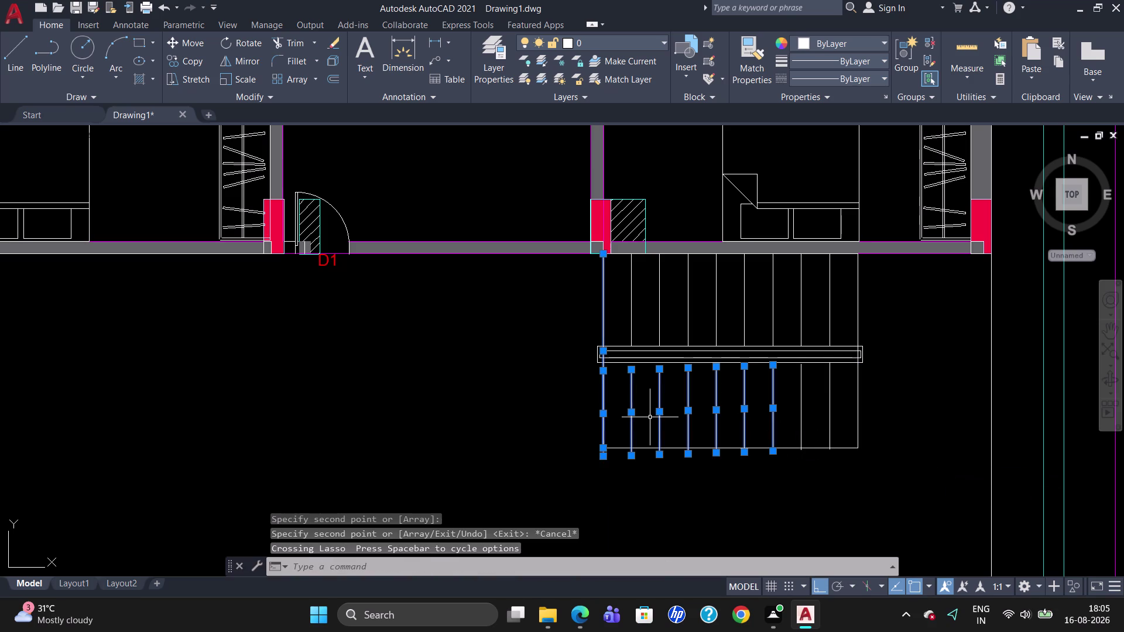
key(Escape)
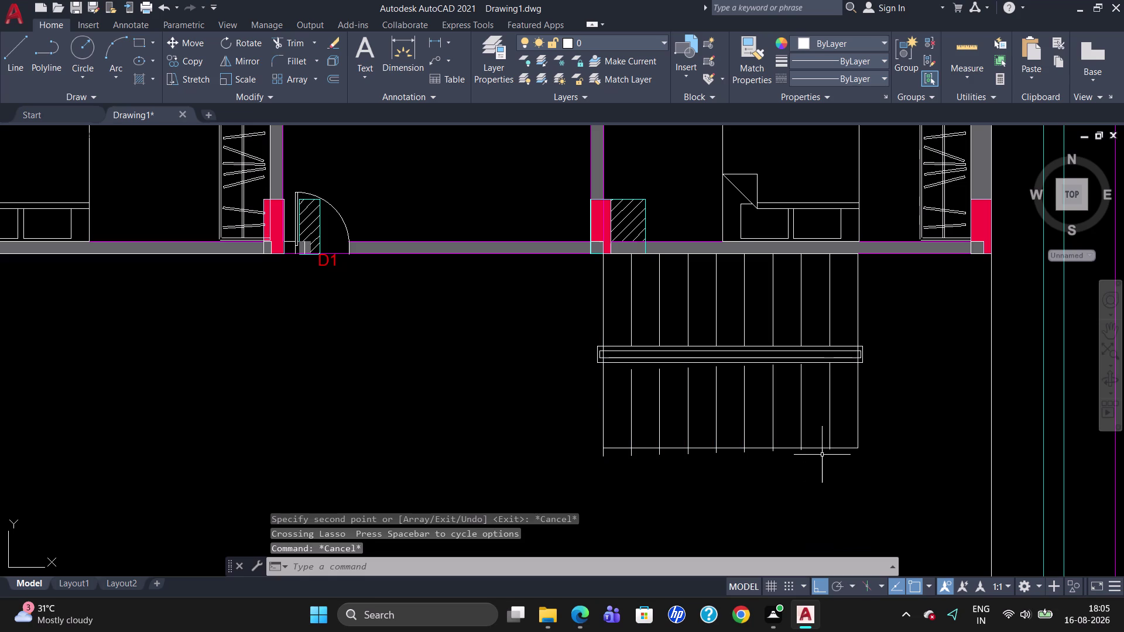
drag(840, 412, 744, 410)
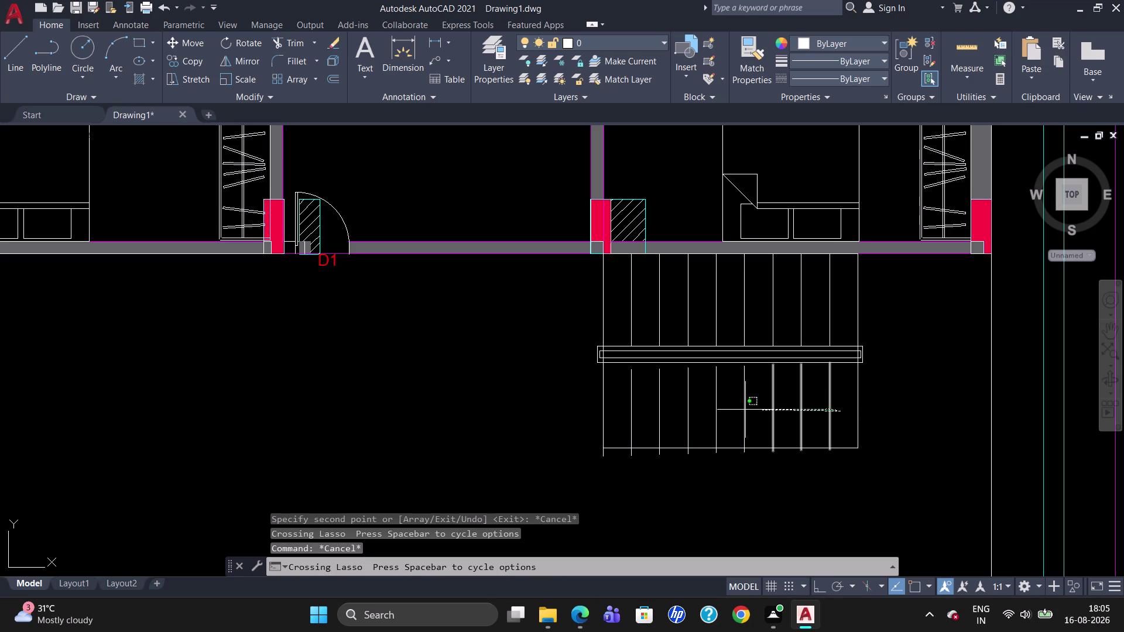
drag(744, 410, 633, 417)
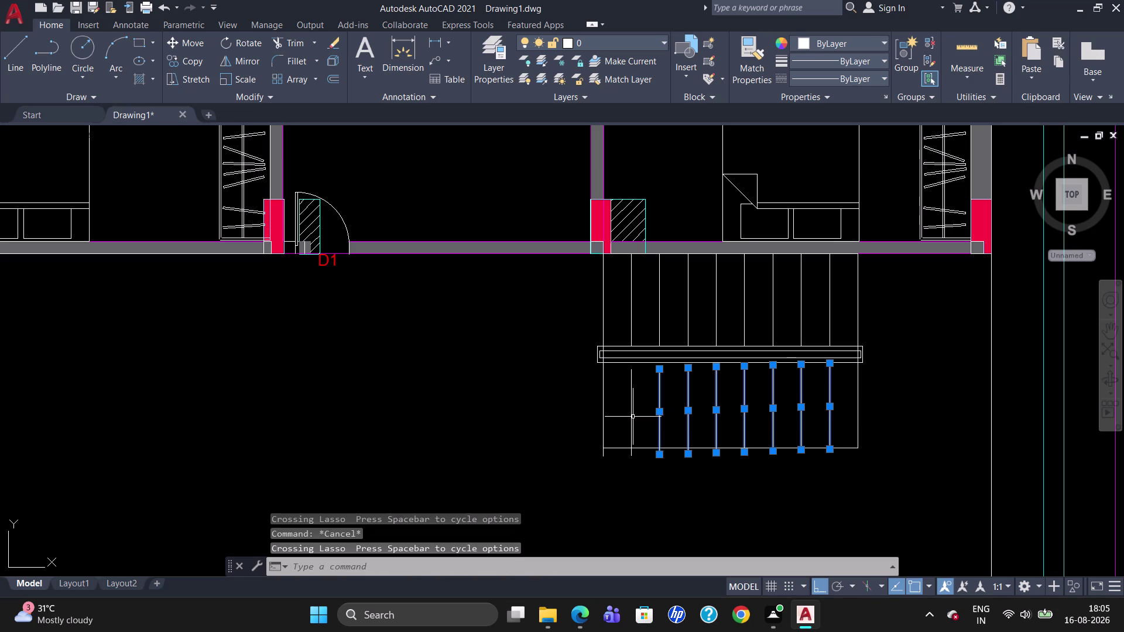
key(Delete)
drag(656, 408, 633, 412)
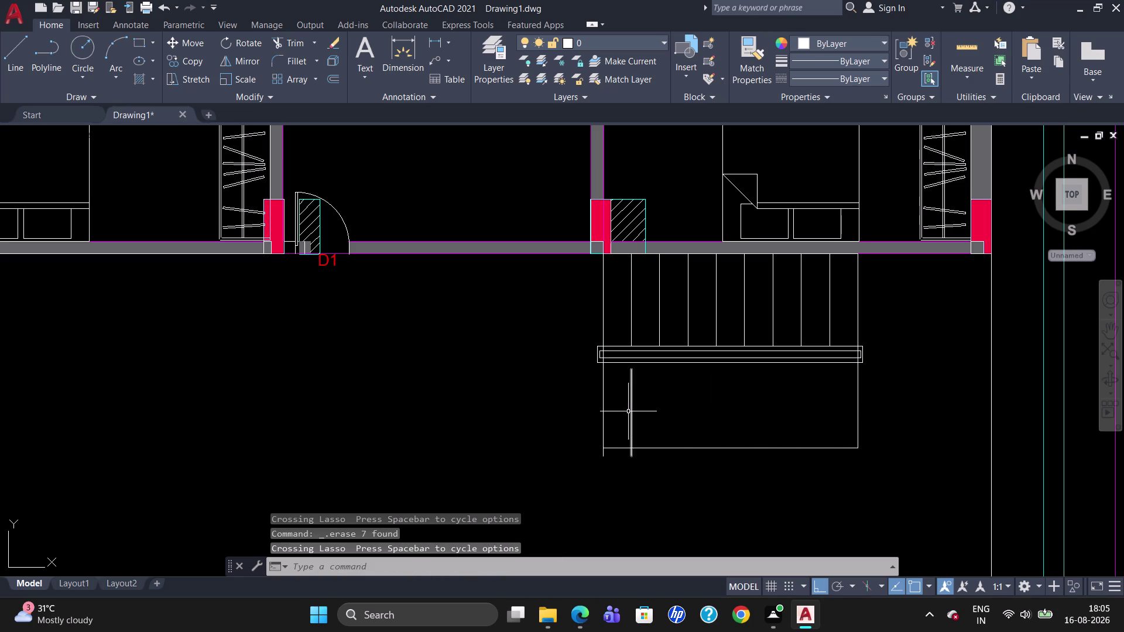
click(632, 407)
key(Delete)
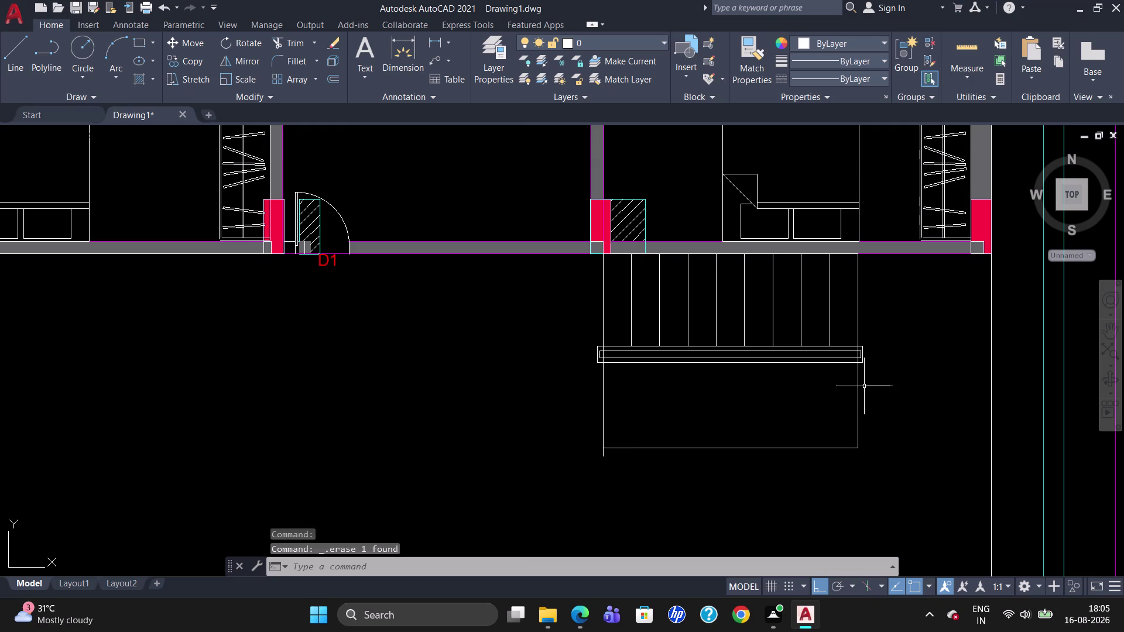
click(861, 422)
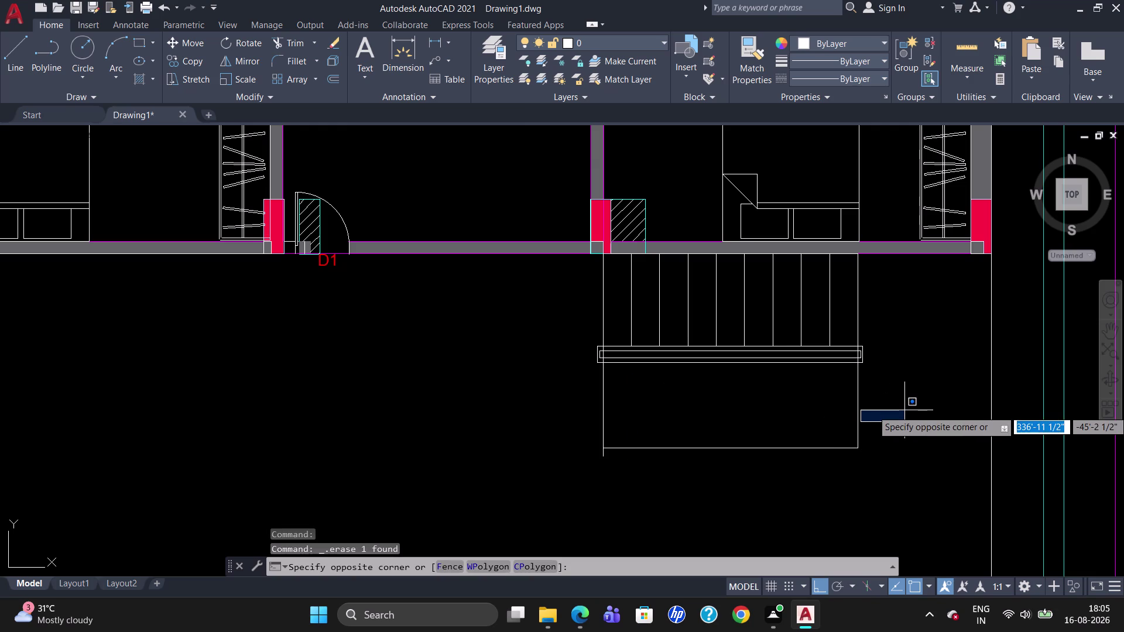
key(Escape)
Recopy the right edge line as 10 fitted copies up to the left edge.
text(CO)
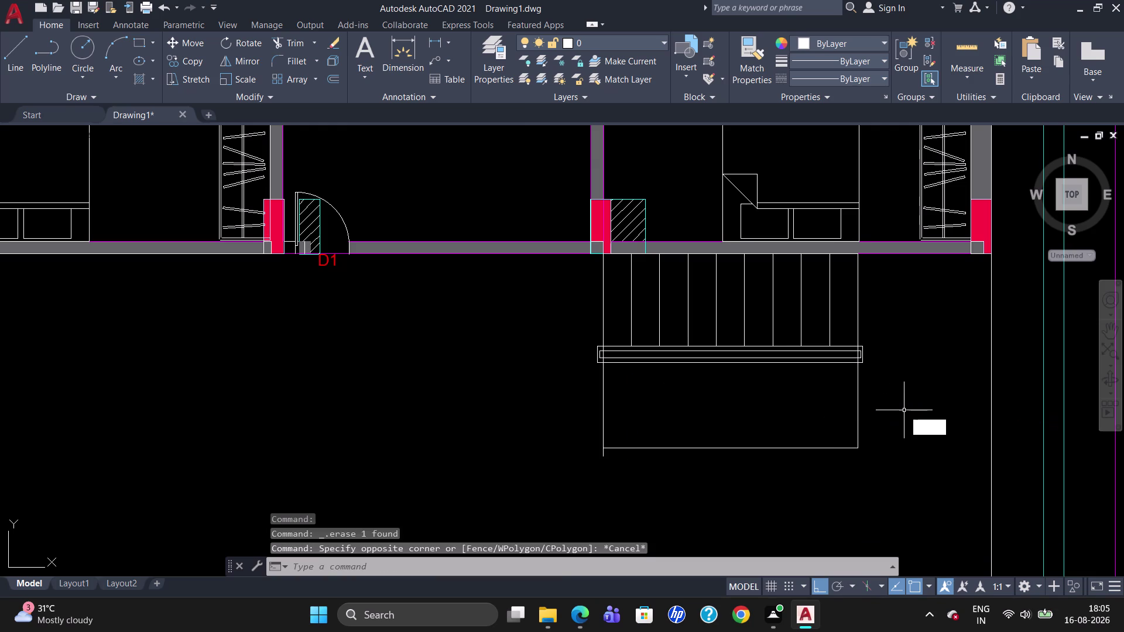
key(Return)
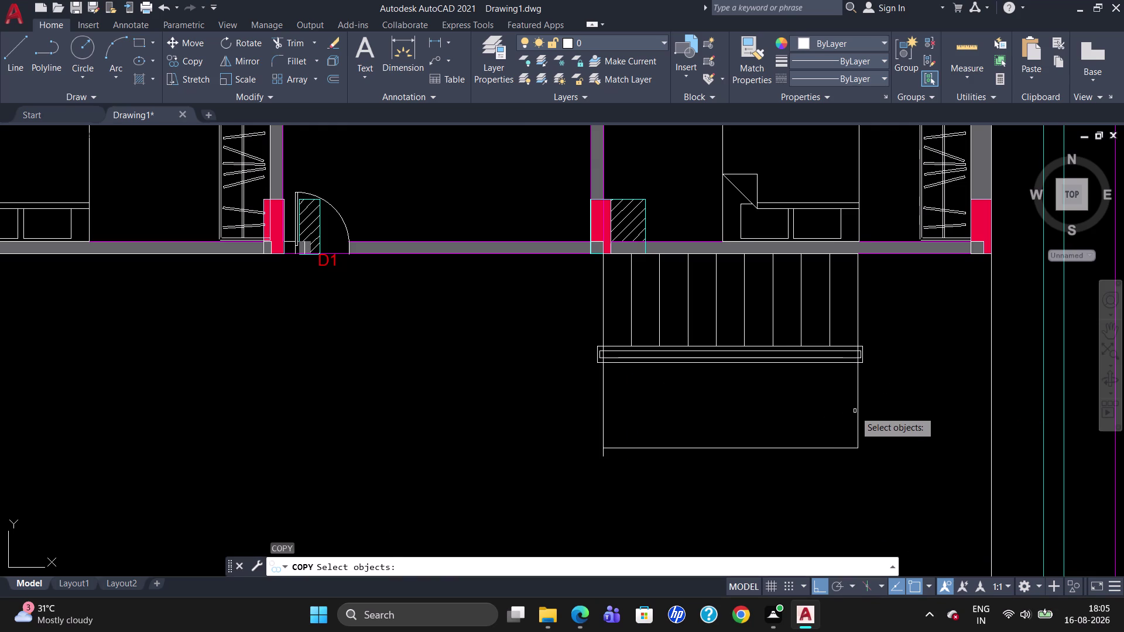
click(858, 413)
key(Return)
click(861, 411)
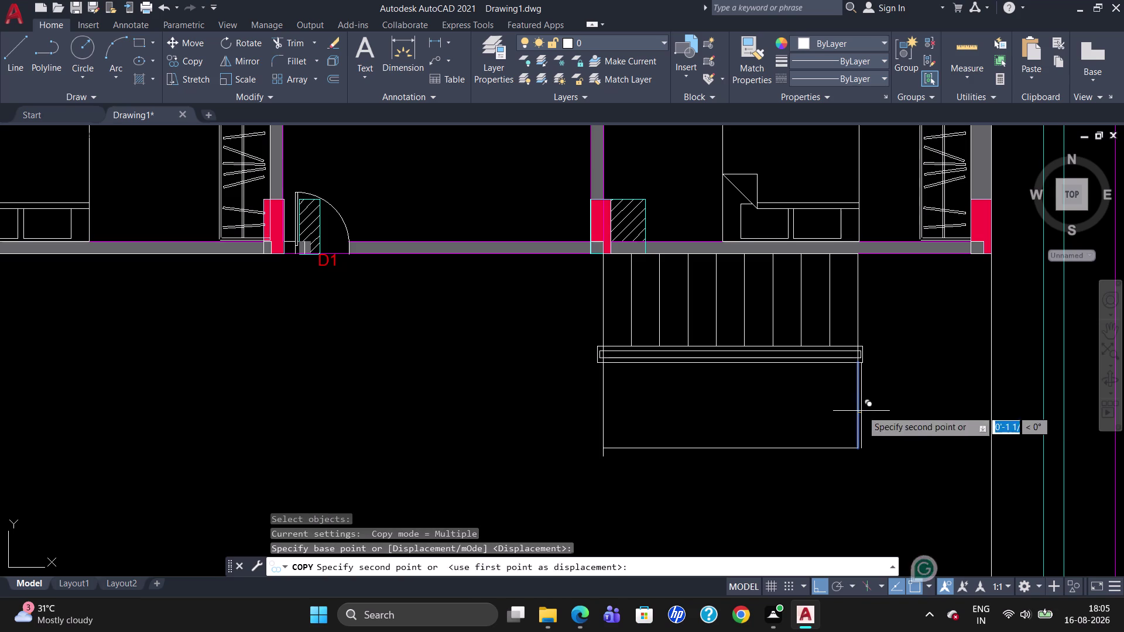
click(456, 569)
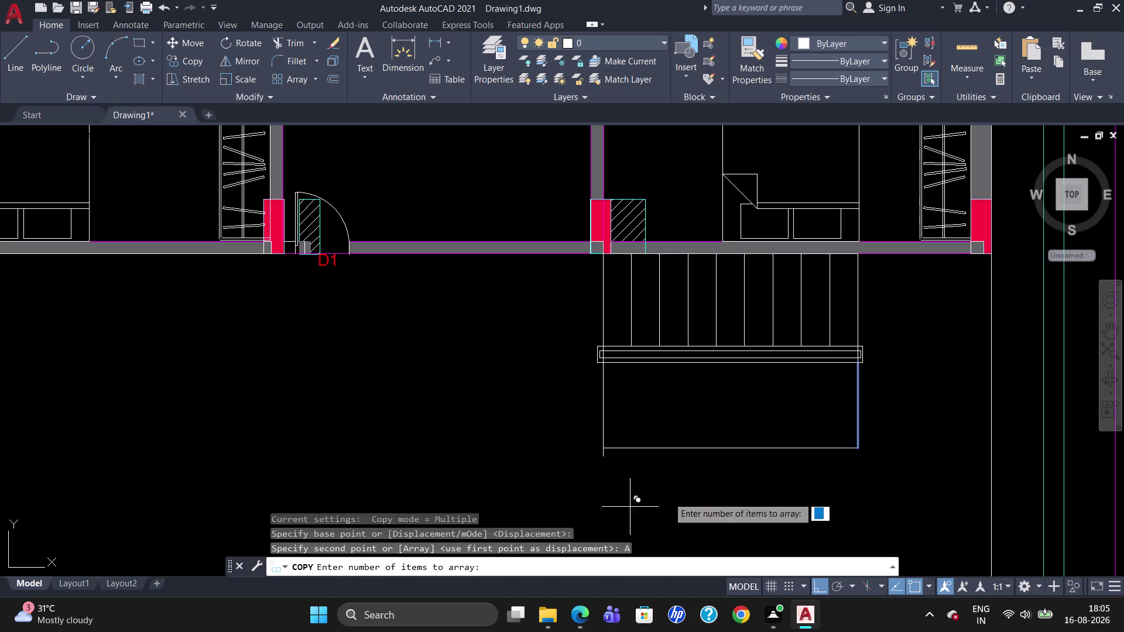
key(1)
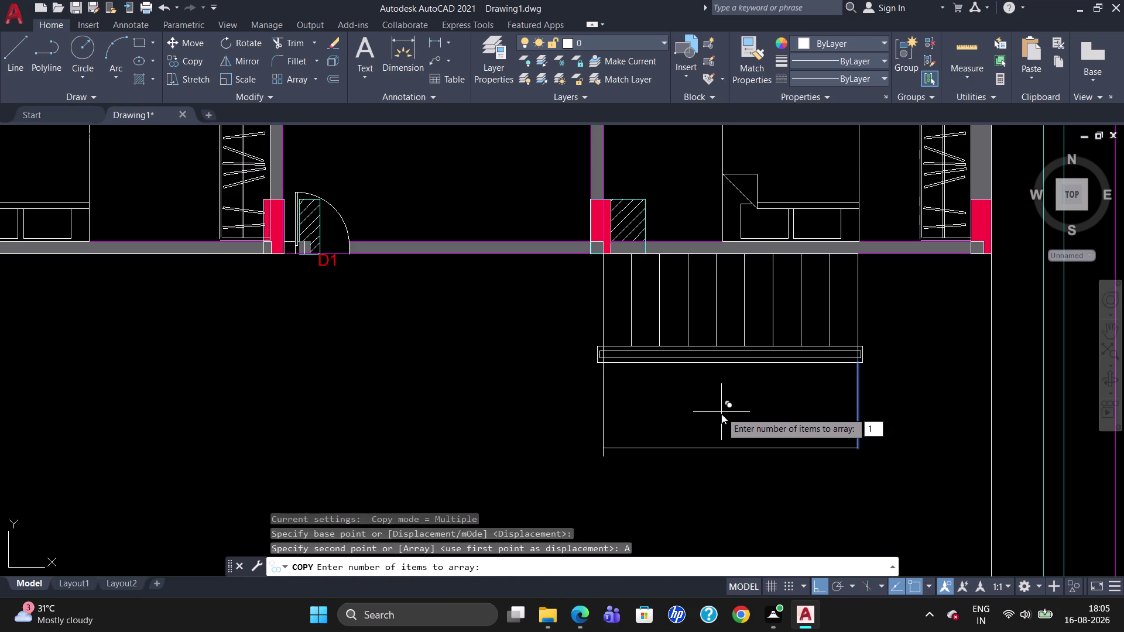
key(o)
key(Return)
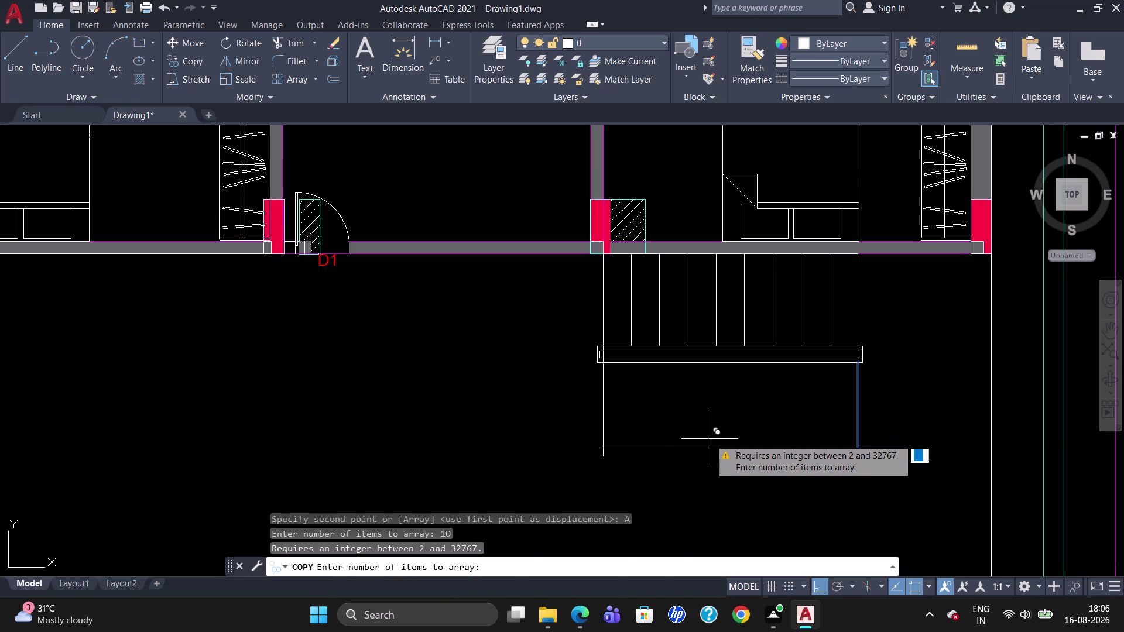
text(10)
key(Return)
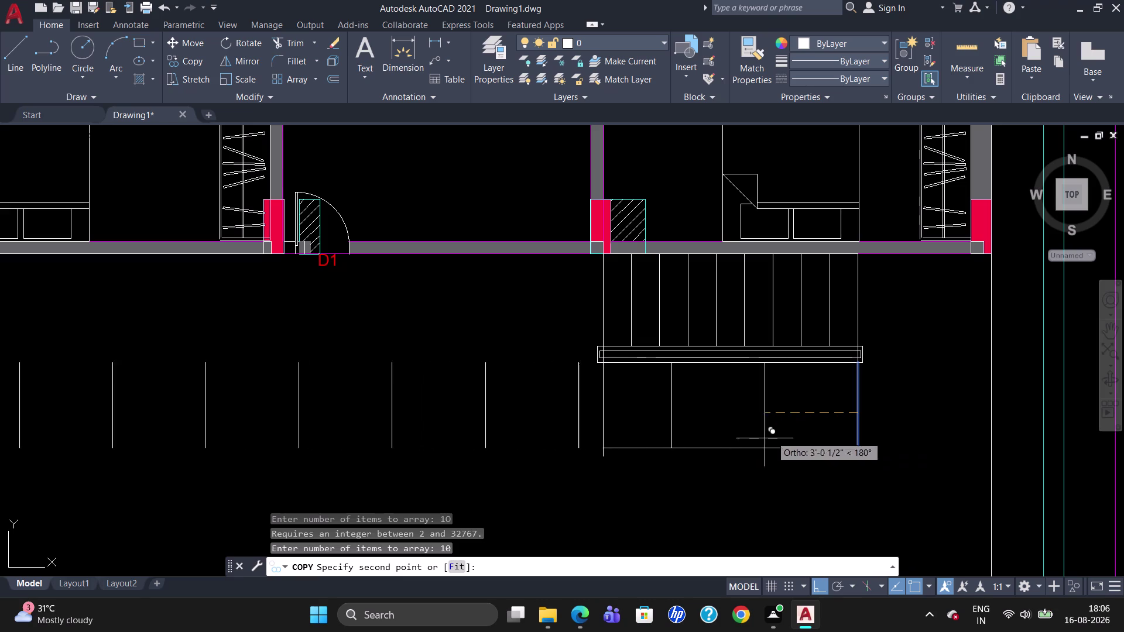
click(452, 569)
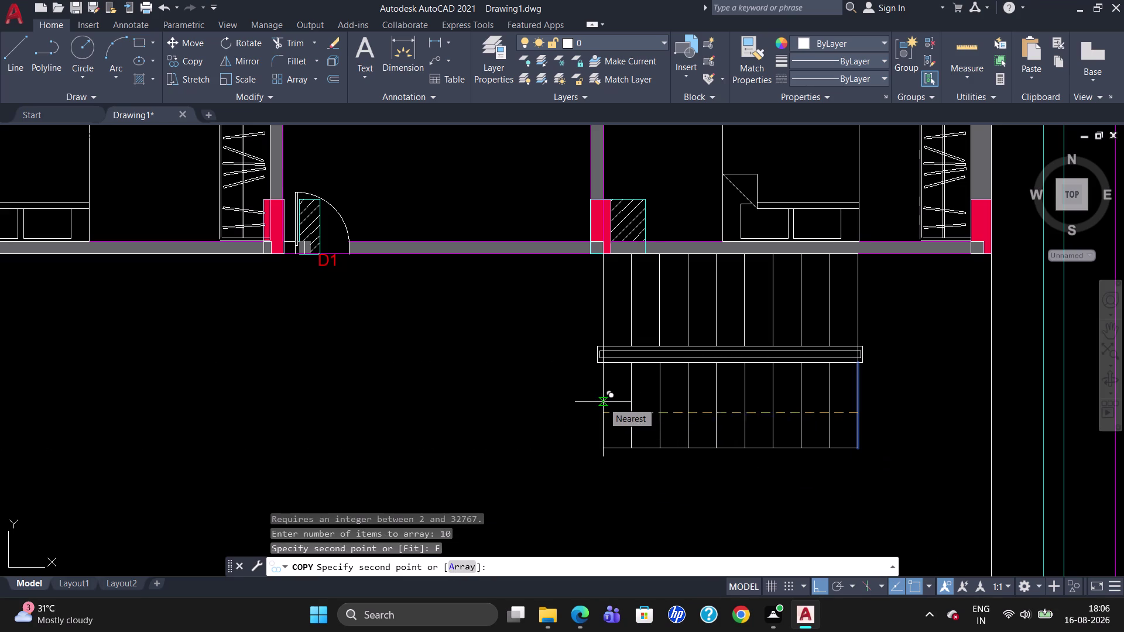
click(603, 402)
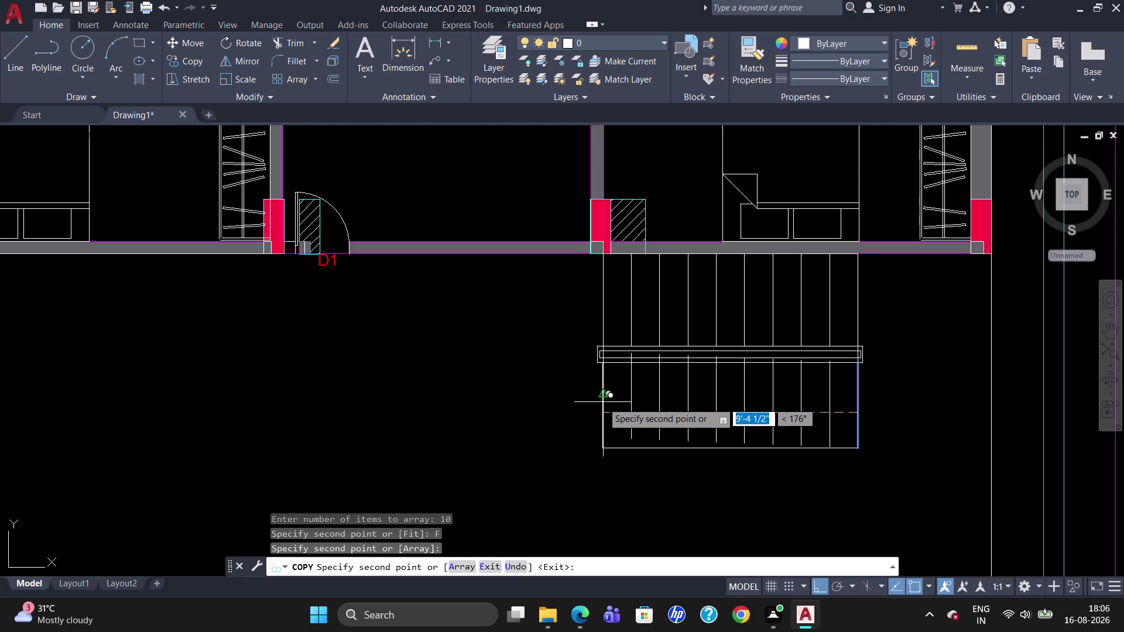
key(Escape)
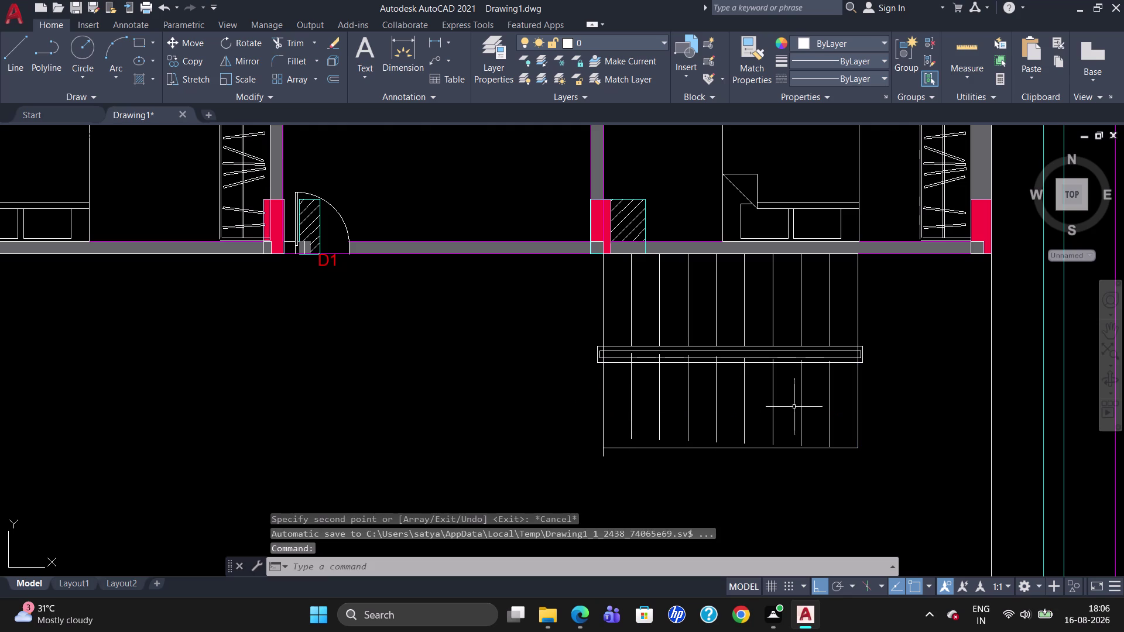
Delete the misplaced tread lines and the leftover line near the right edge.
drag(812, 416, 646, 406)
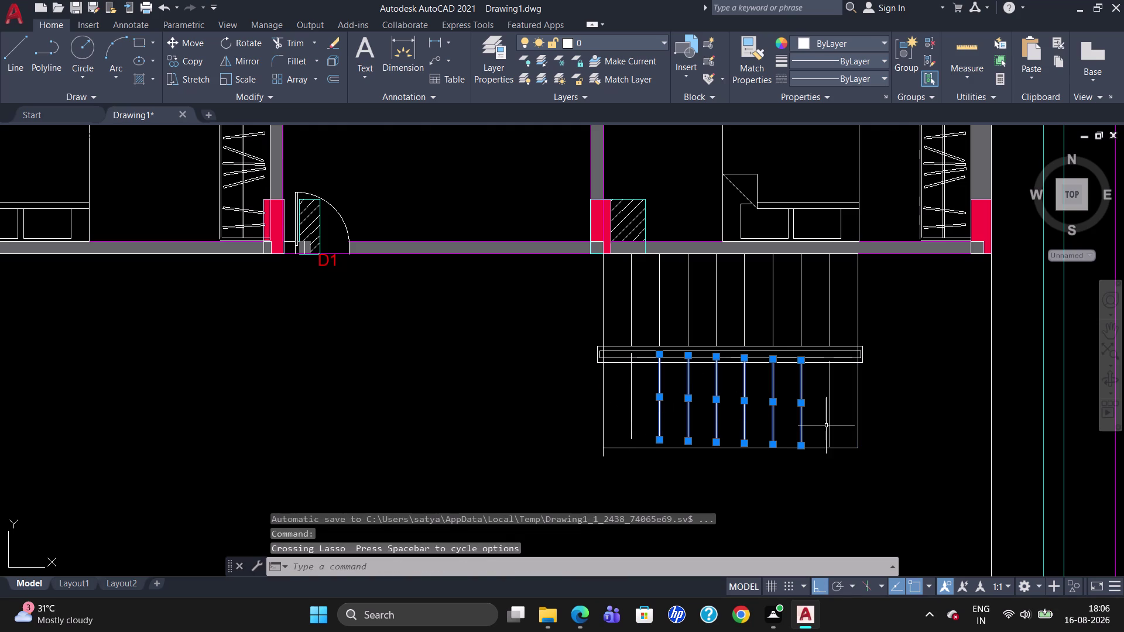
key(Delete)
drag(837, 420, 804, 411)
key(Delete)
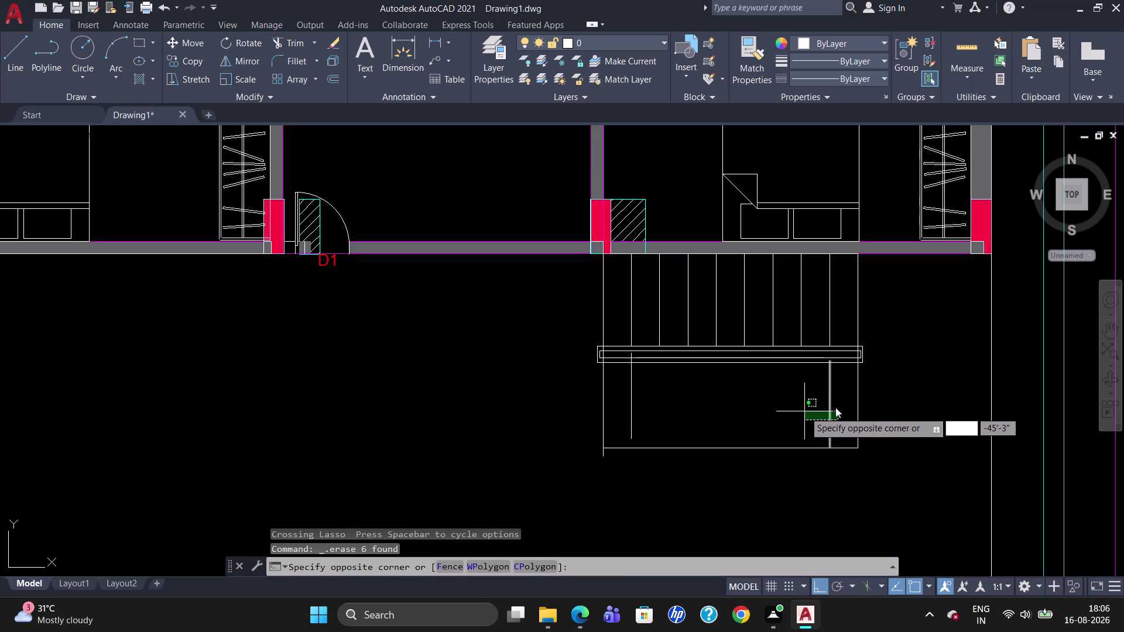
key(Delete)
key(Delete)
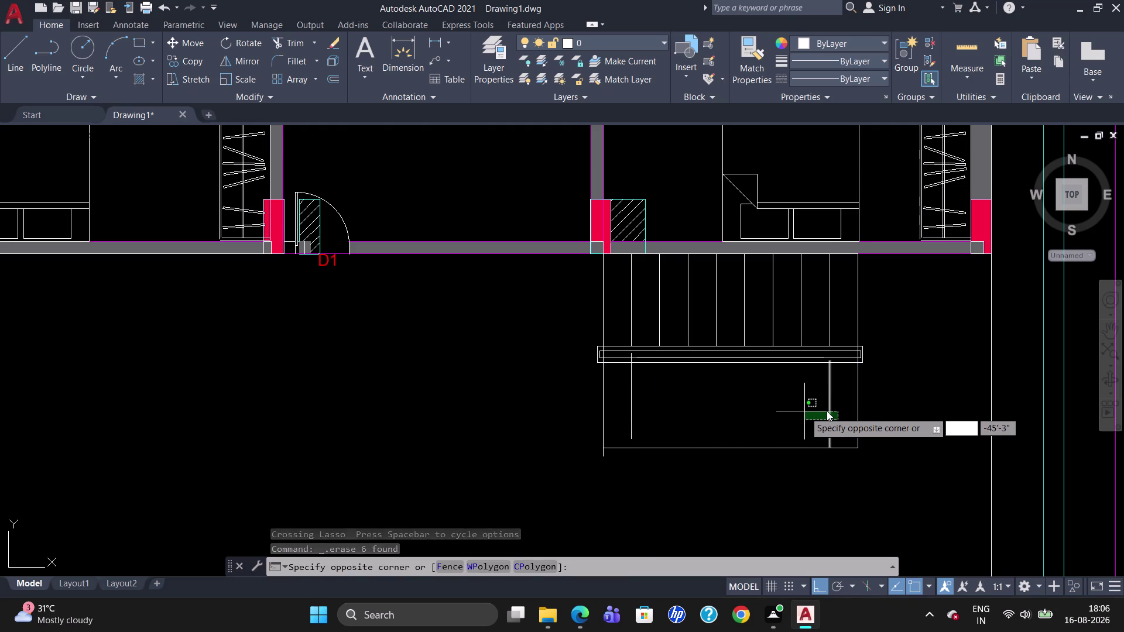
key(Escape)
click(829, 411)
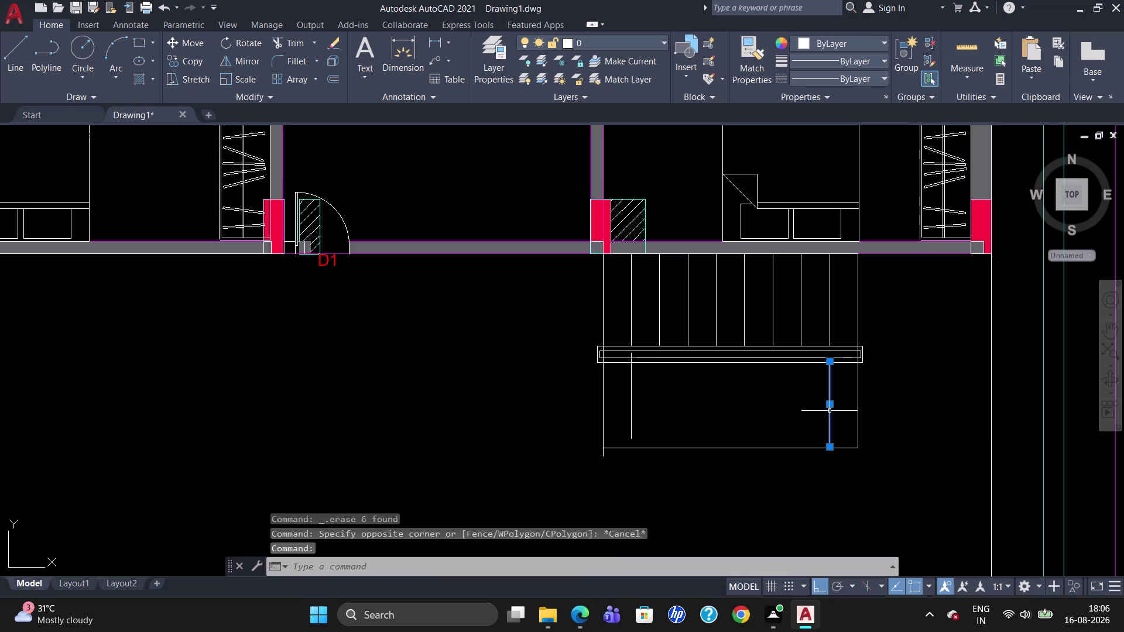
key(Delete)
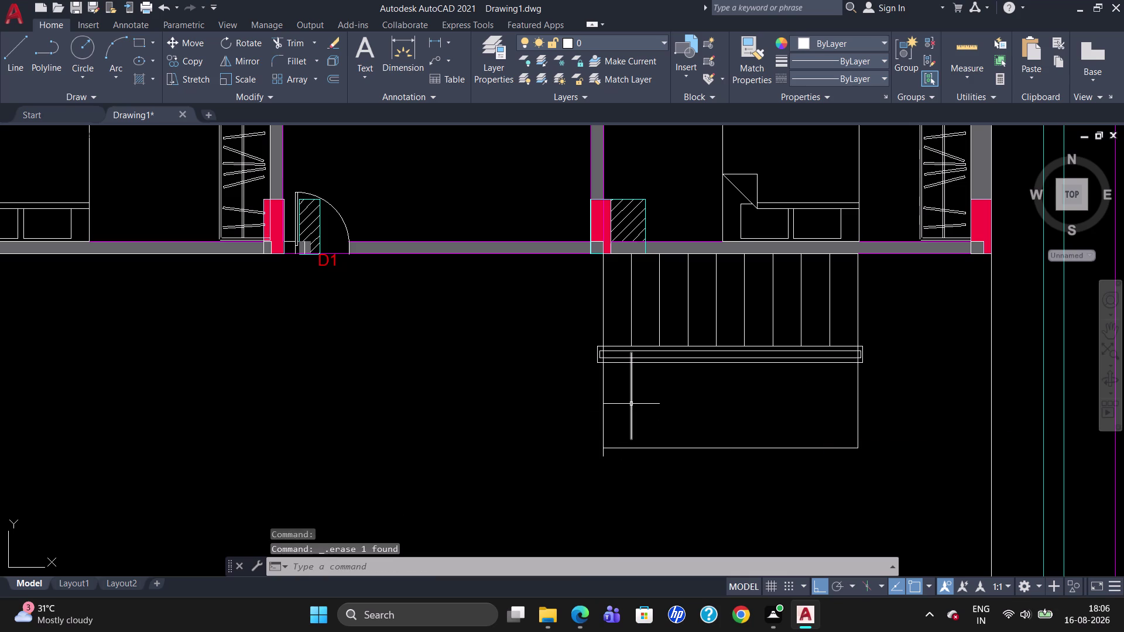
Delete the remaining leftover lines at the flight's left side.
click(631, 403)
key(Delete)
click(605, 423)
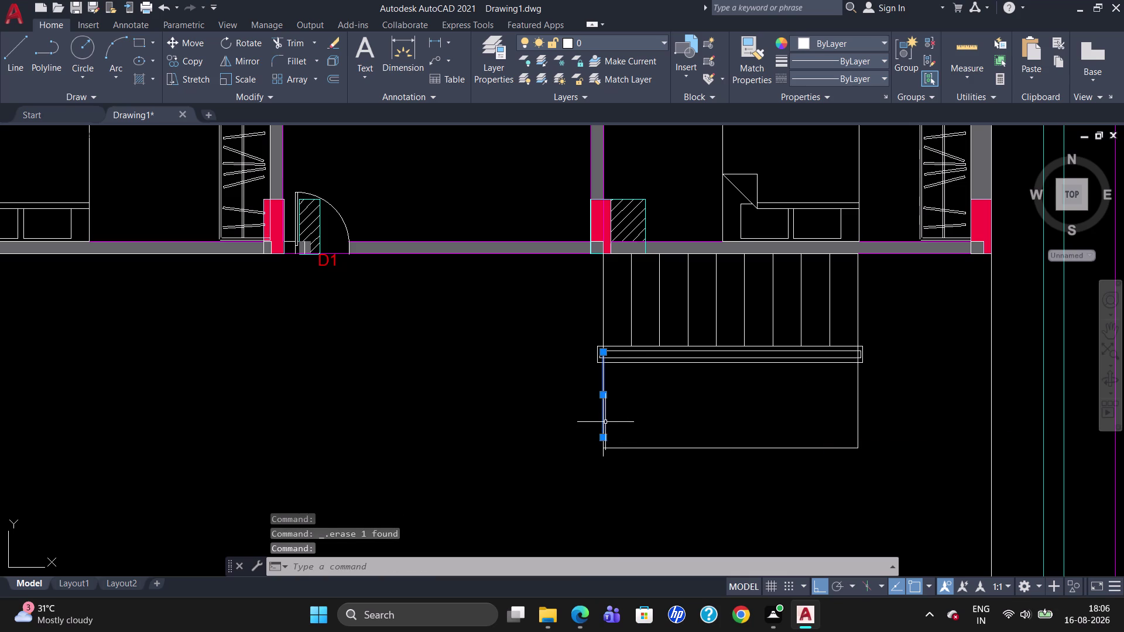
key(Delete)
click(603, 448)
key(Delete)
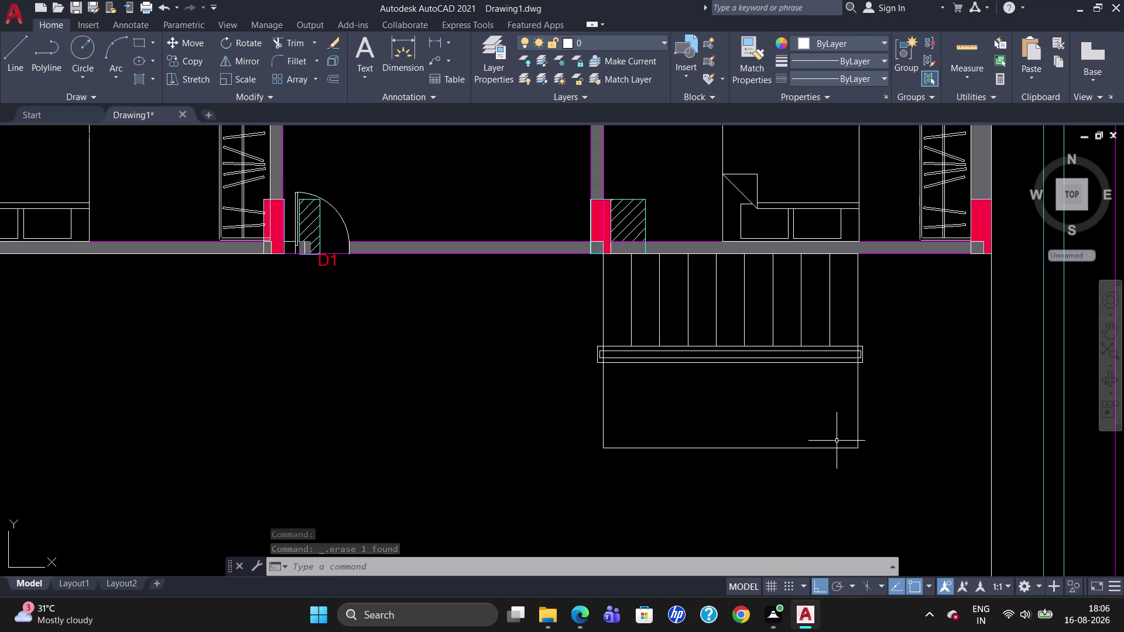
Copy the flight's right edge line as a 10-copy array fitted to its left edge.
text(CO)
key(Return)
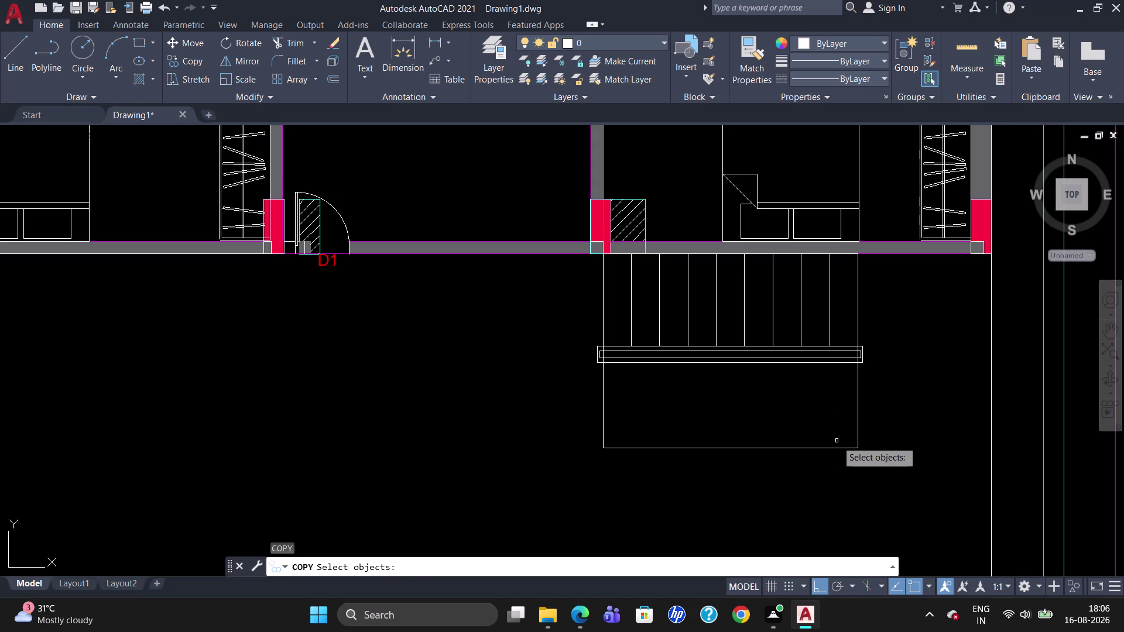
click(859, 414)
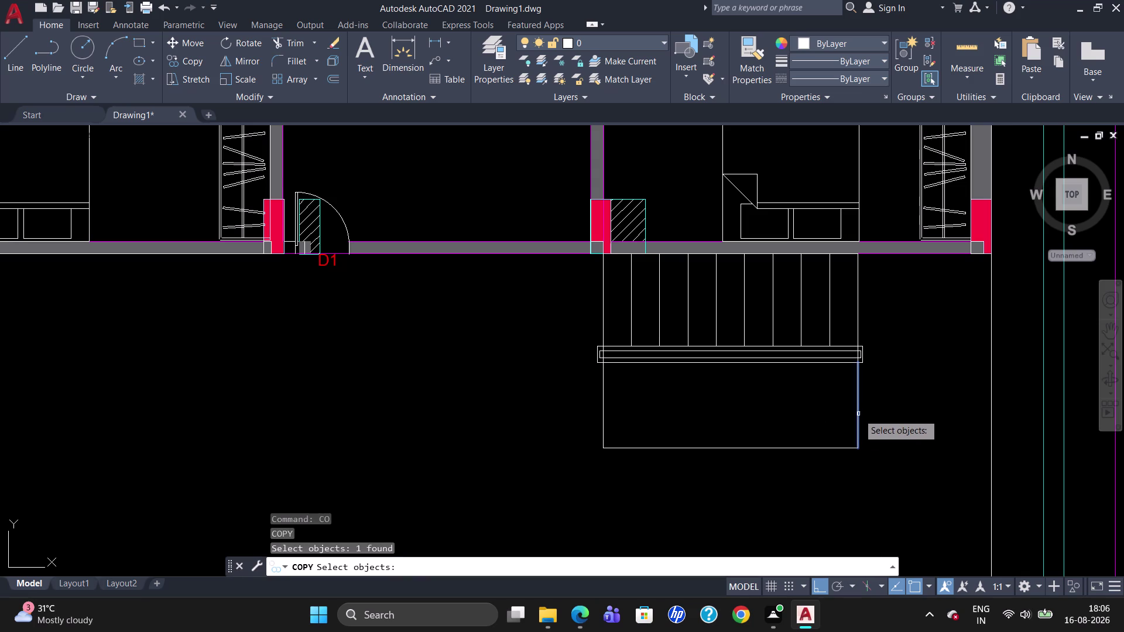
key(c)
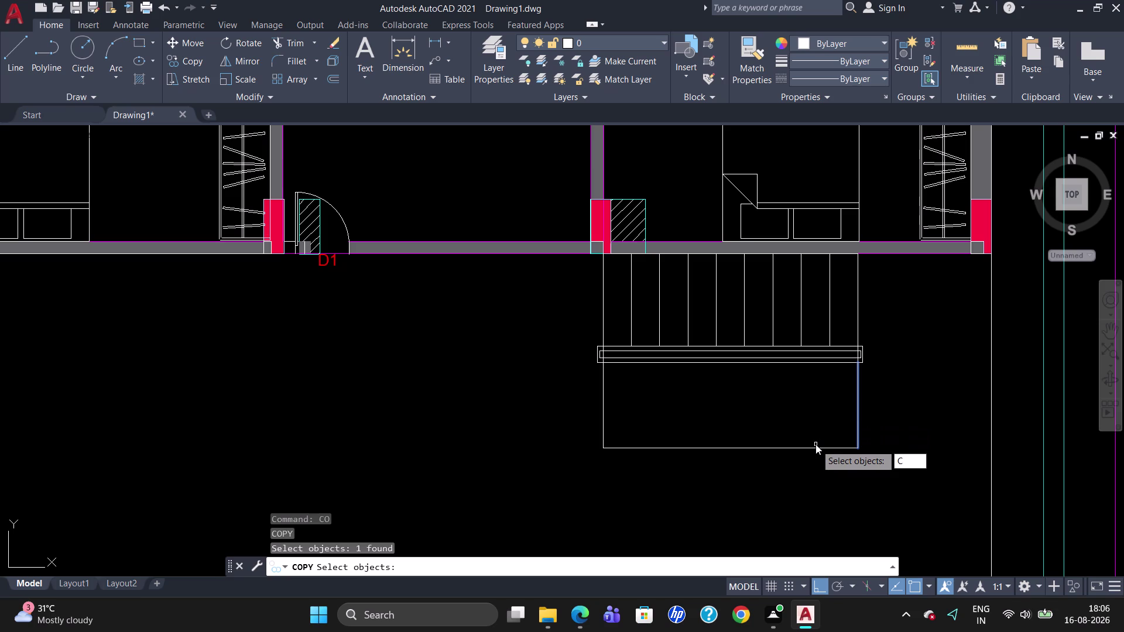
key(o)
key(Return)
click(856, 413)
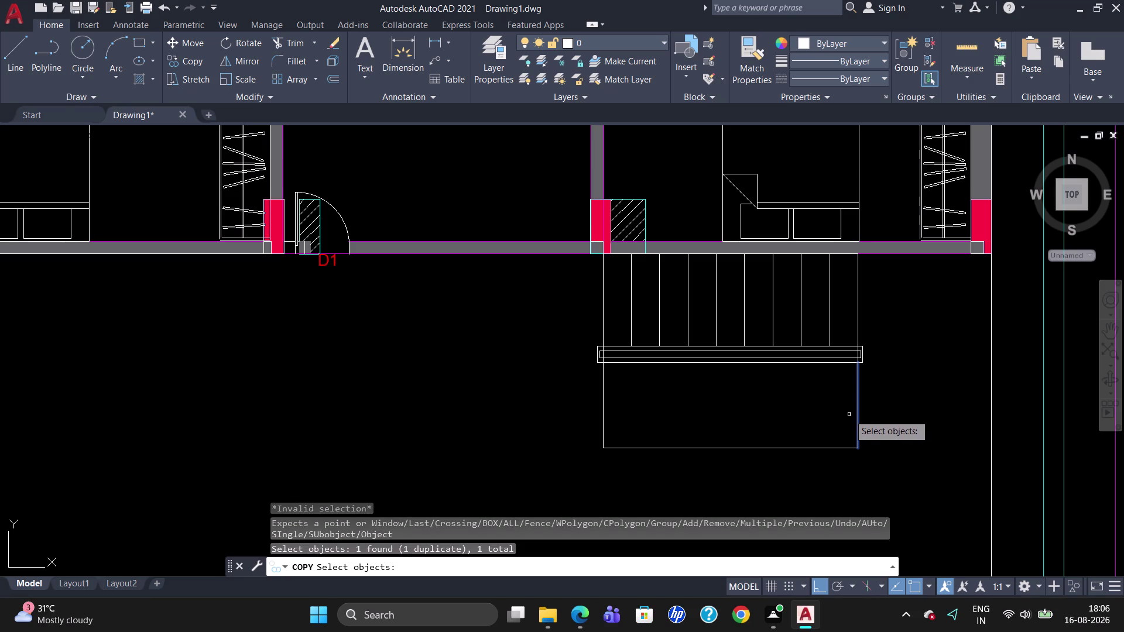
key(Return)
click(858, 404)
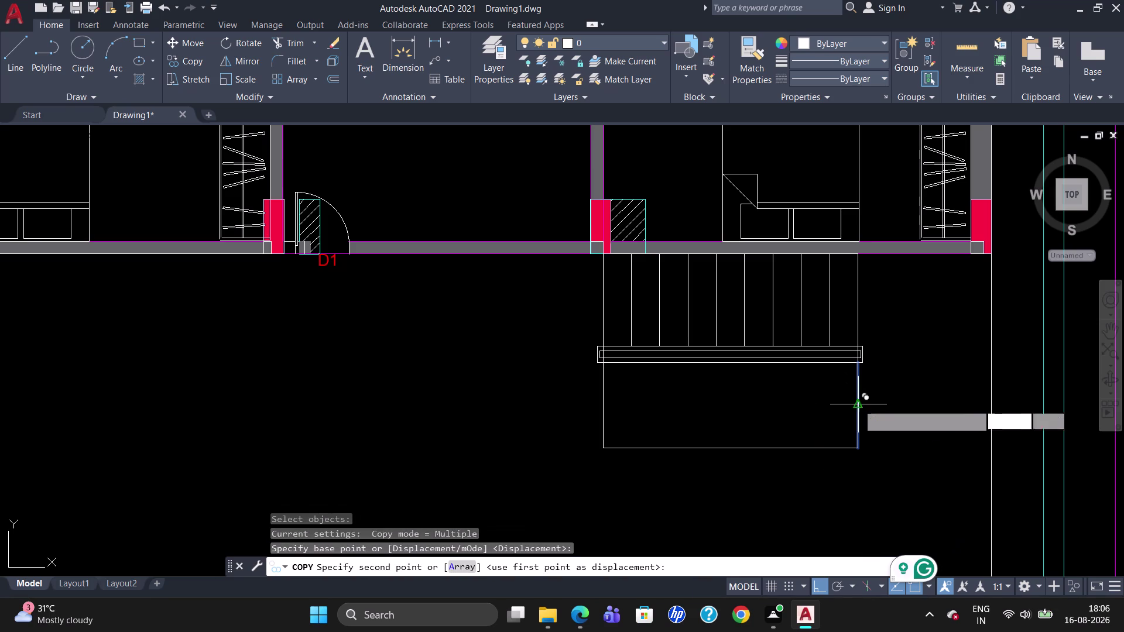
click(455, 567)
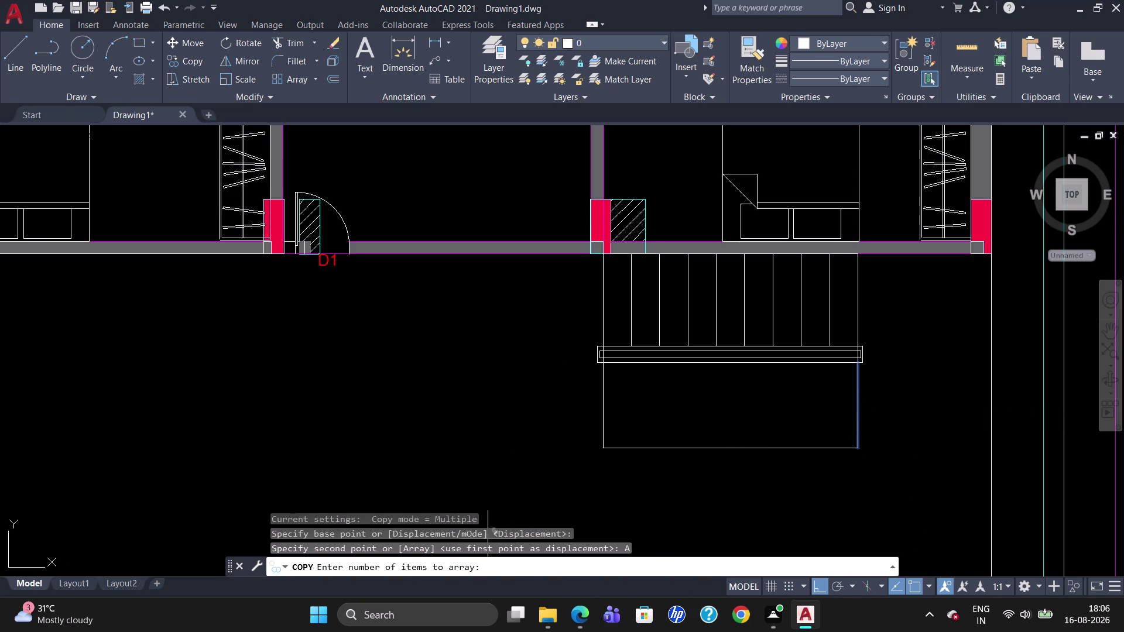
key(1)
key(0)
key(Return)
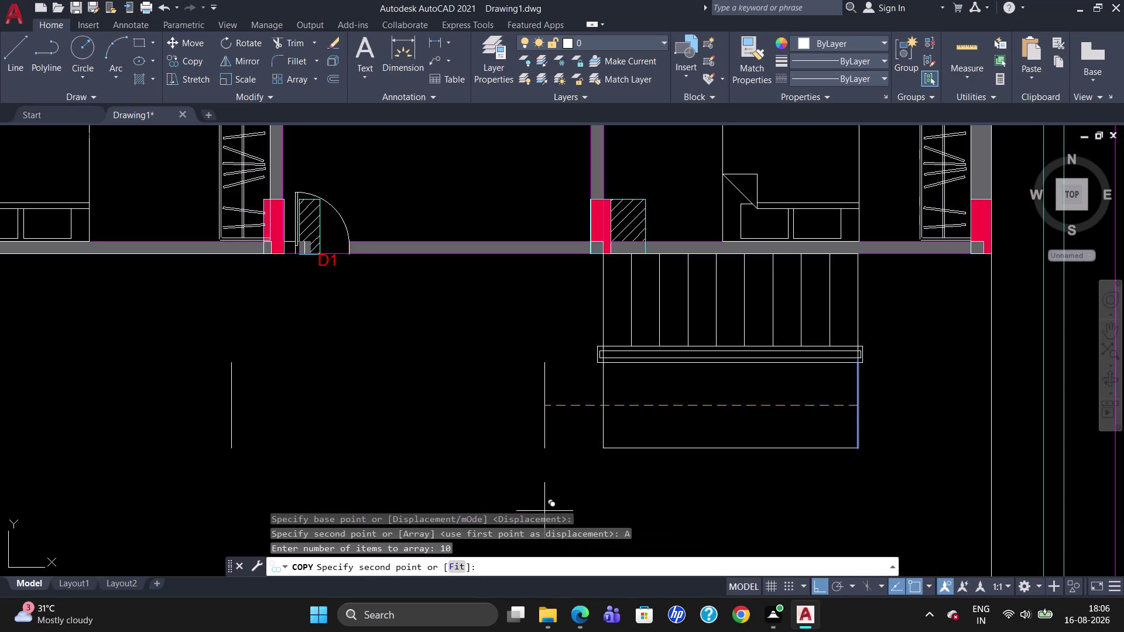
click(451, 570)
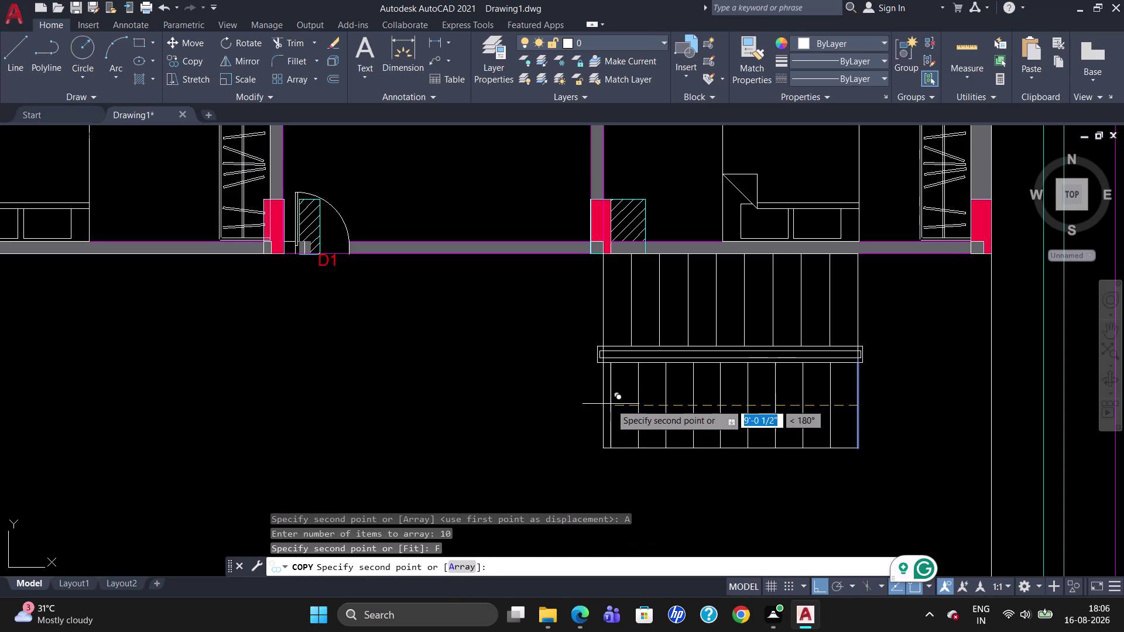
click(603, 408)
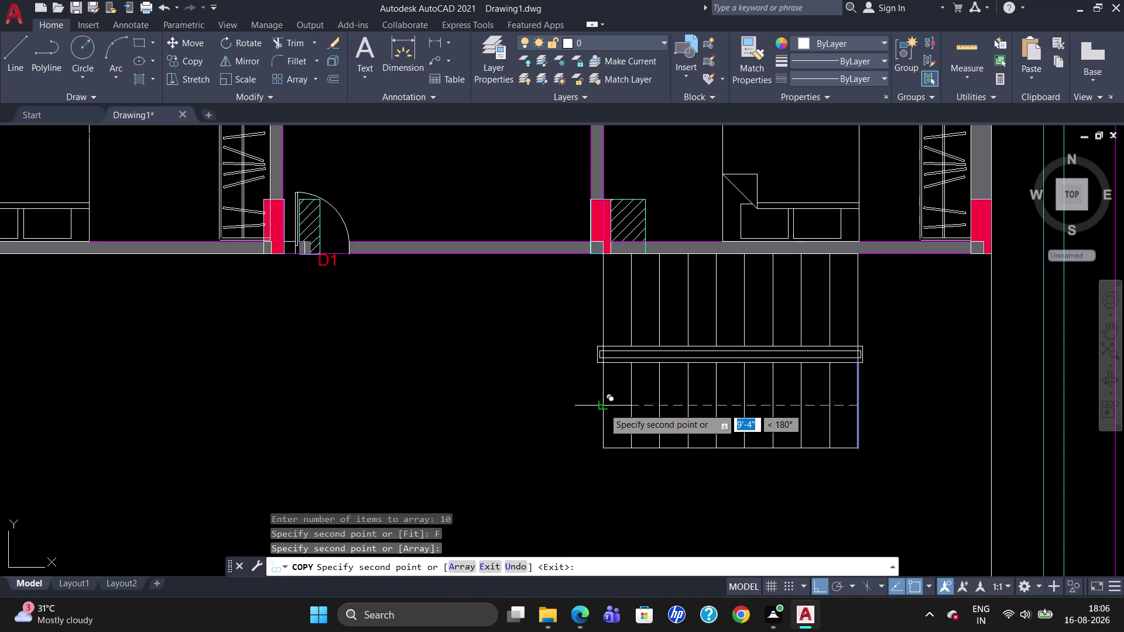
key(Escape)
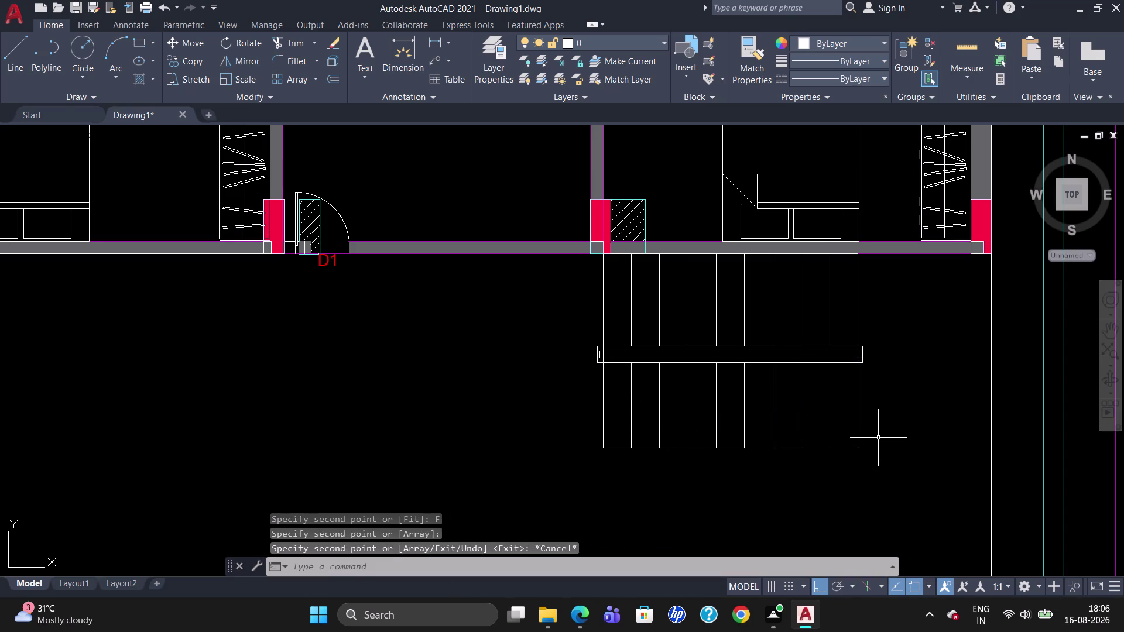